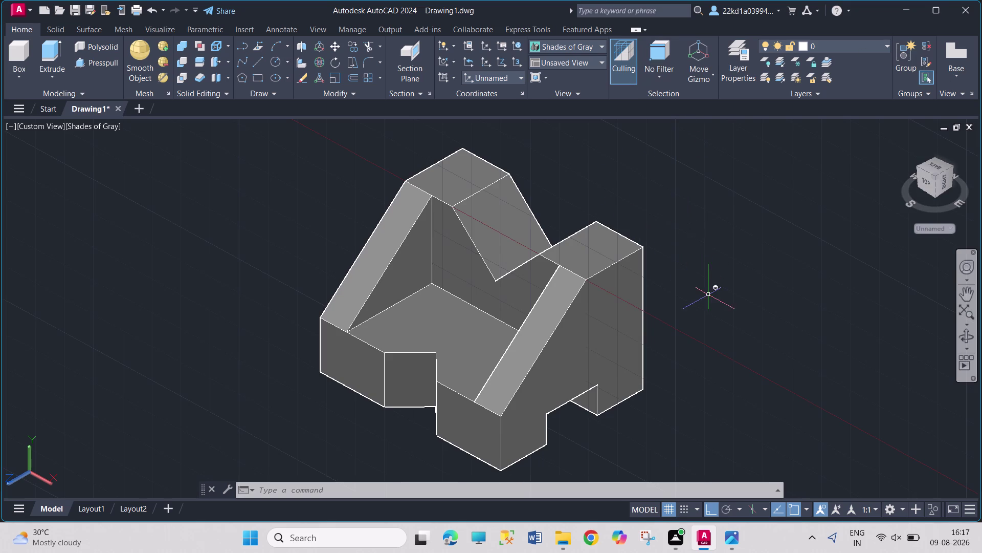
Zoom and reposition the view of the 3D solid, briefly selecting and then deselecting it.
scroll(up, 3)
scroll(down, 3)
scroll(up, 3)
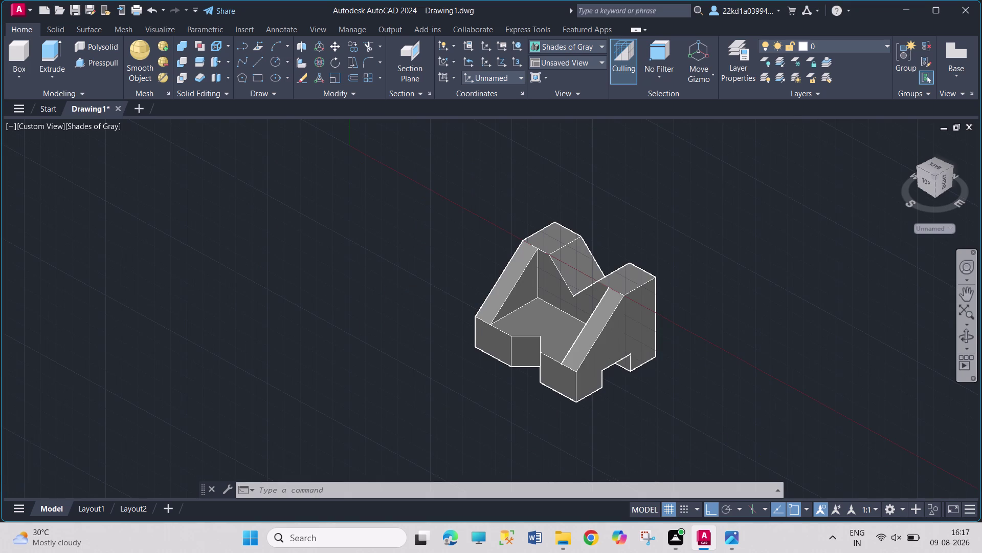
scroll(up, 3)
scroll(down, 3)
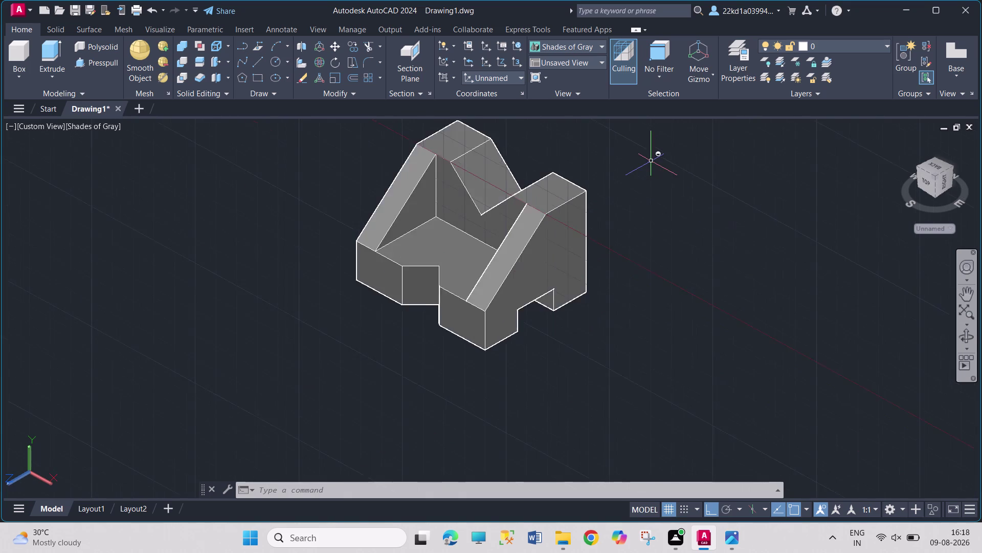
scroll(down, 3)
middle_drag(648, 161, 615, 200)
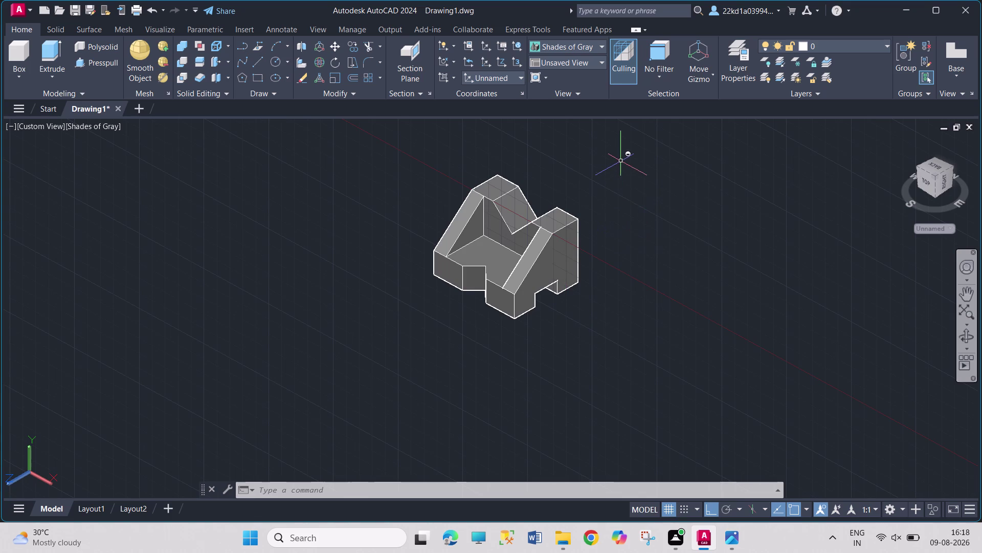
scroll(up, 3)
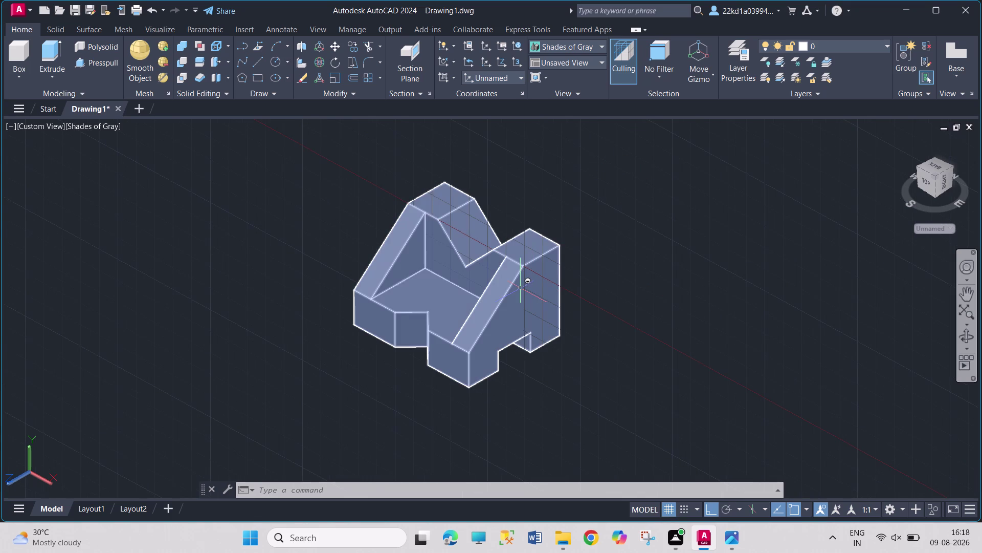
click(521, 288)
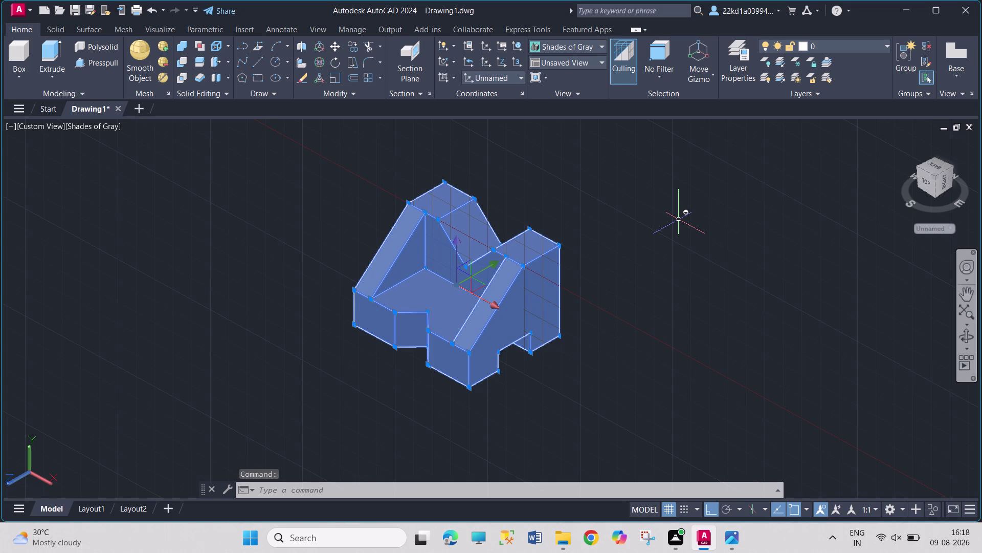
key(Escape)
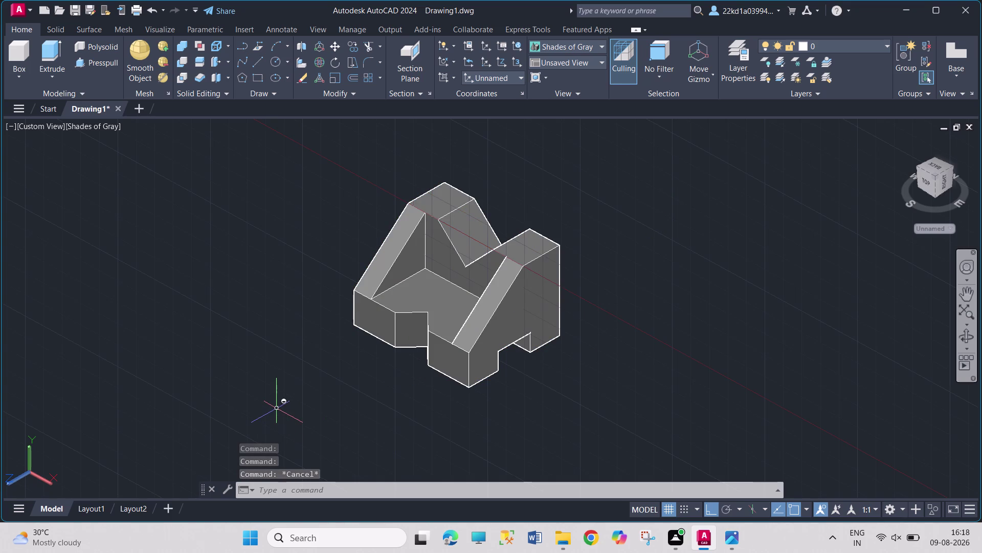
Orbit the solid to view it from the front, behind and above, then start saving.
middle_drag(277, 409, 328, 386)
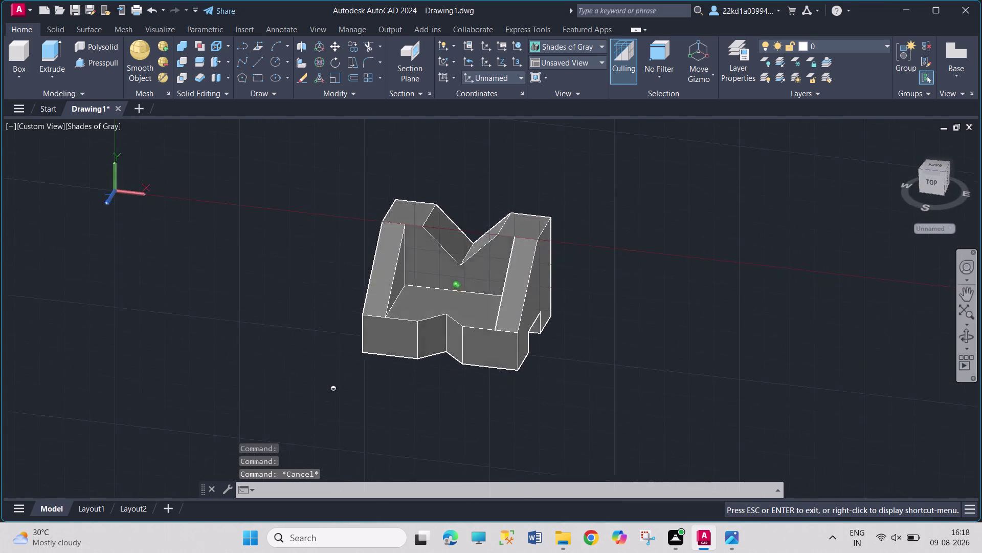
middle_drag(328, 386, 404, 373)
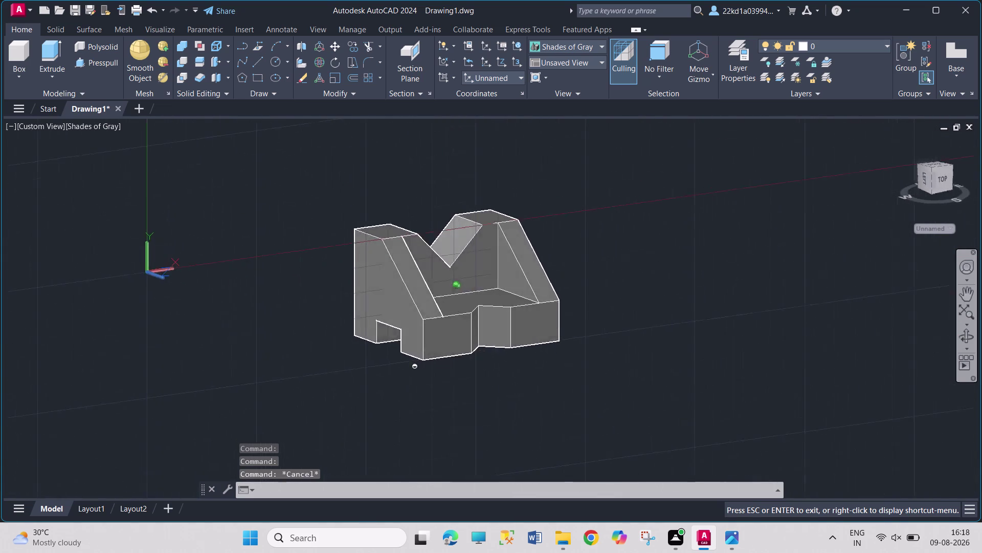
middle_drag(404, 373, 336, 473)
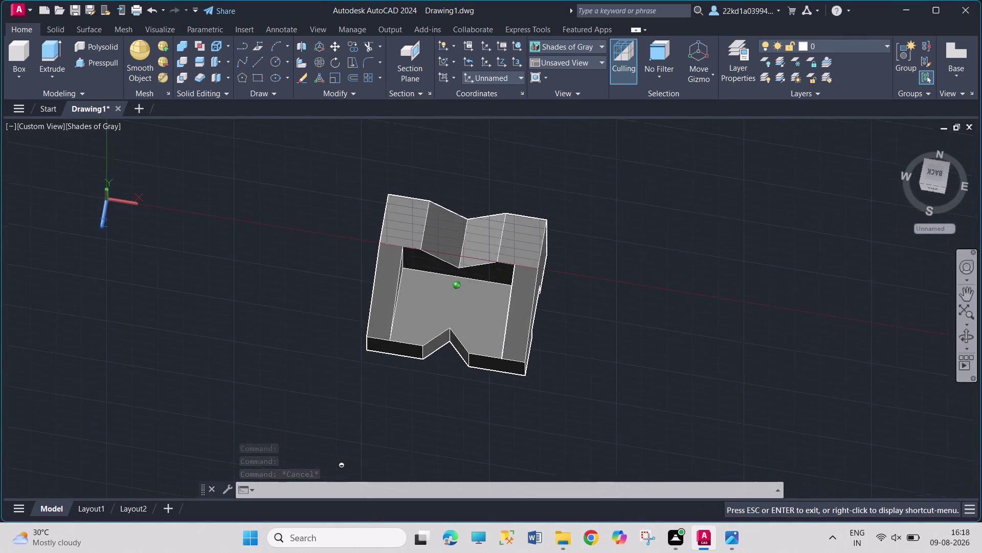
middle_drag(335, 473, 343, 497)
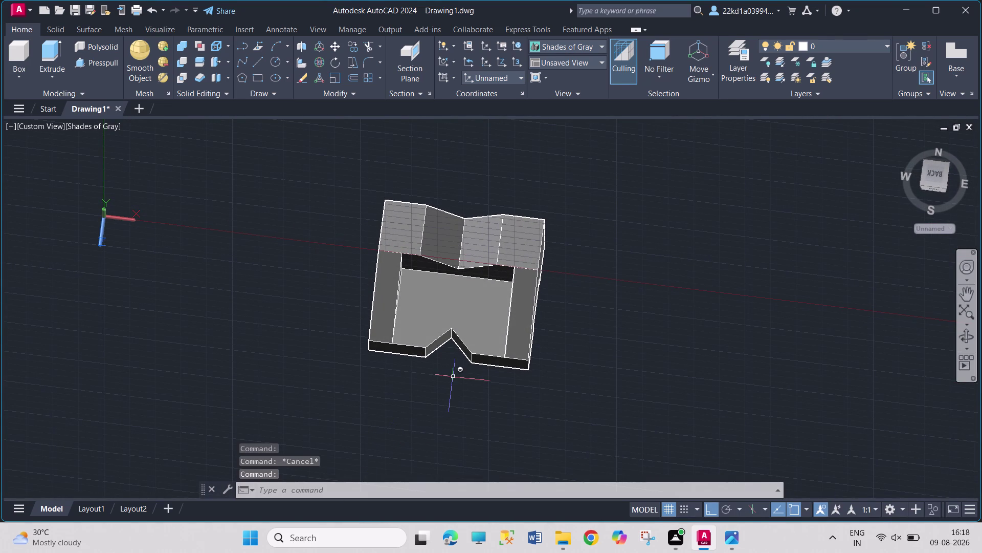
middle_drag(451, 383, 469, 336)
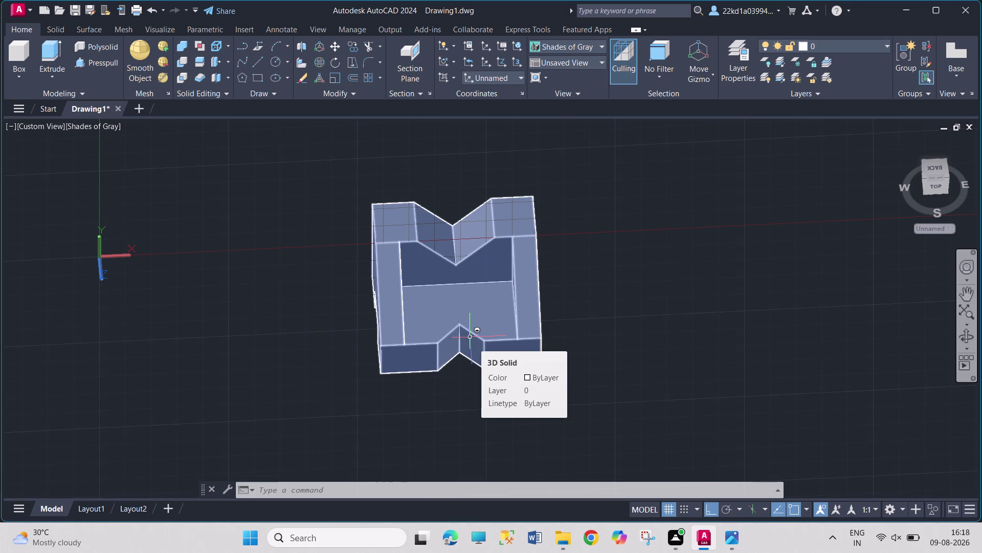
key(ctrl+s)
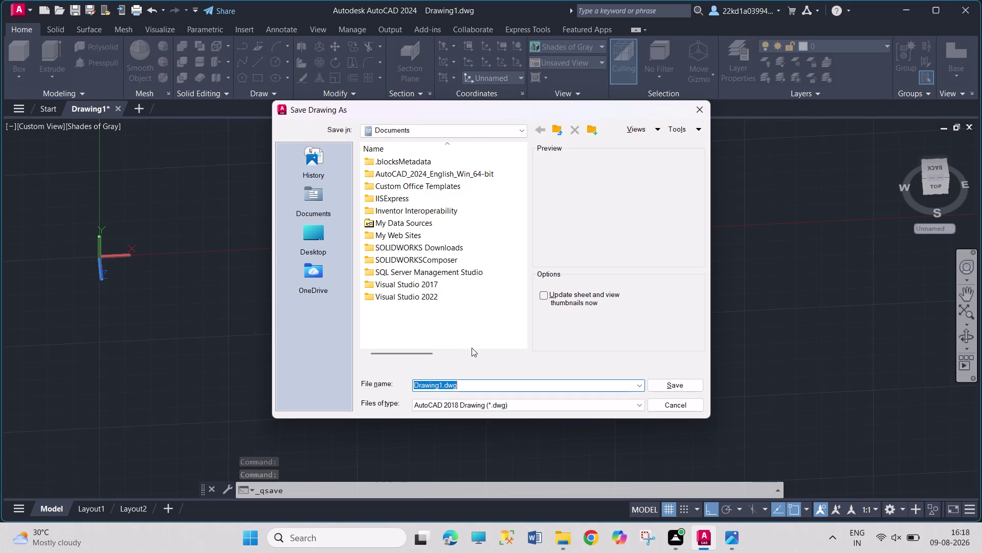
Enter 'ISOMETRIC 7' as the file name.
text(ISOM)
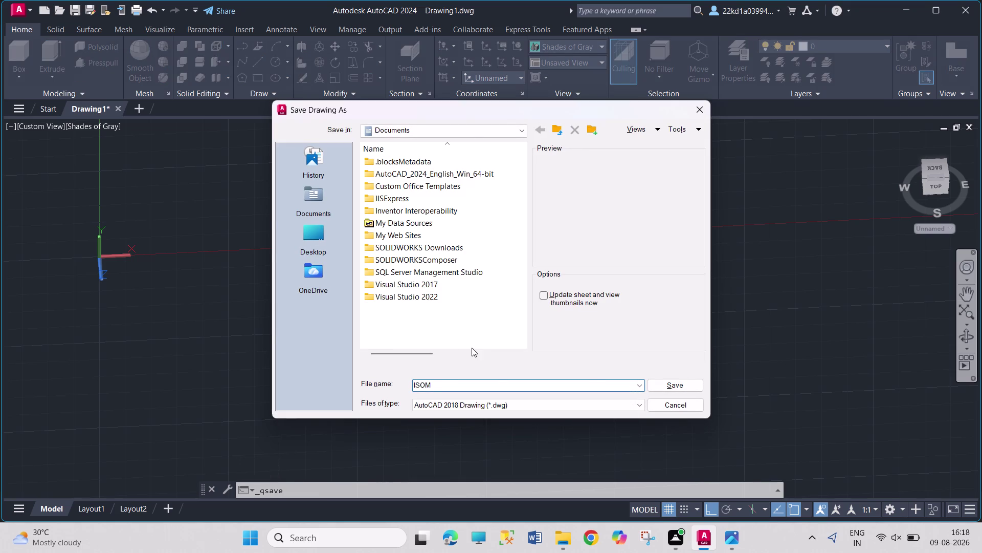
text(ETRIC)
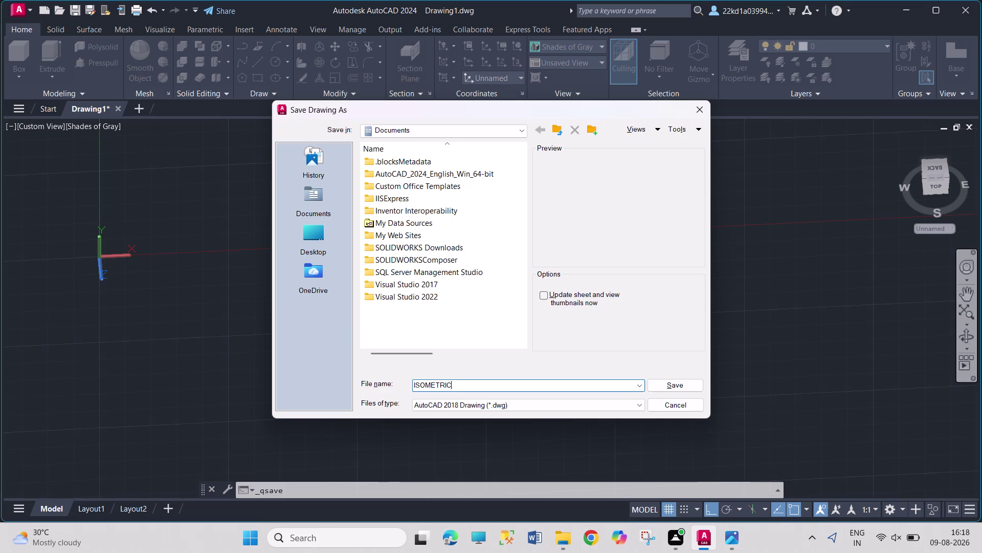
key(space)
key(7)
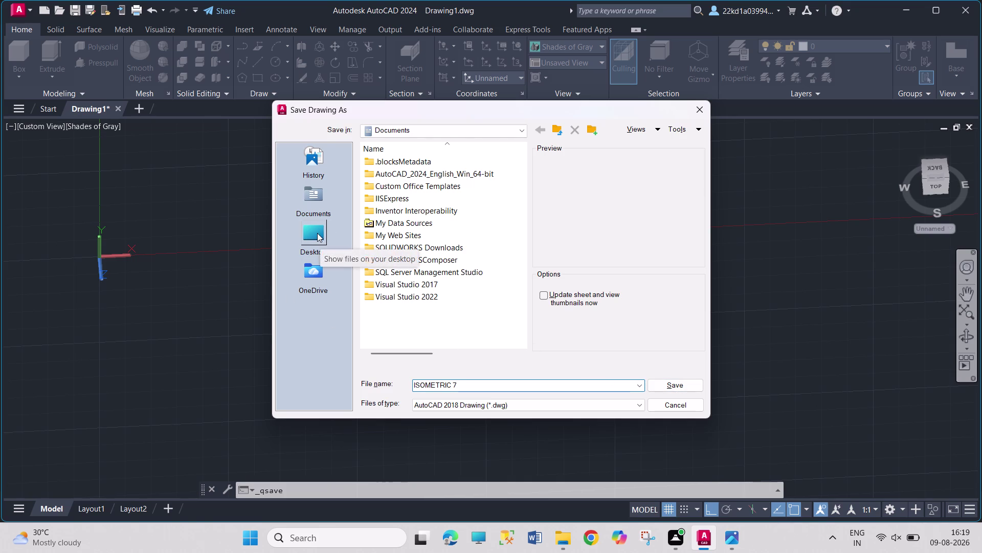
Browse to D:\DESKTOP2\SOLIDWORKS CADDESK\ASSEMBLY1111\AUTOCAD FUJI and take the PROJECTIONS 20 name.
double_click(344, 253)
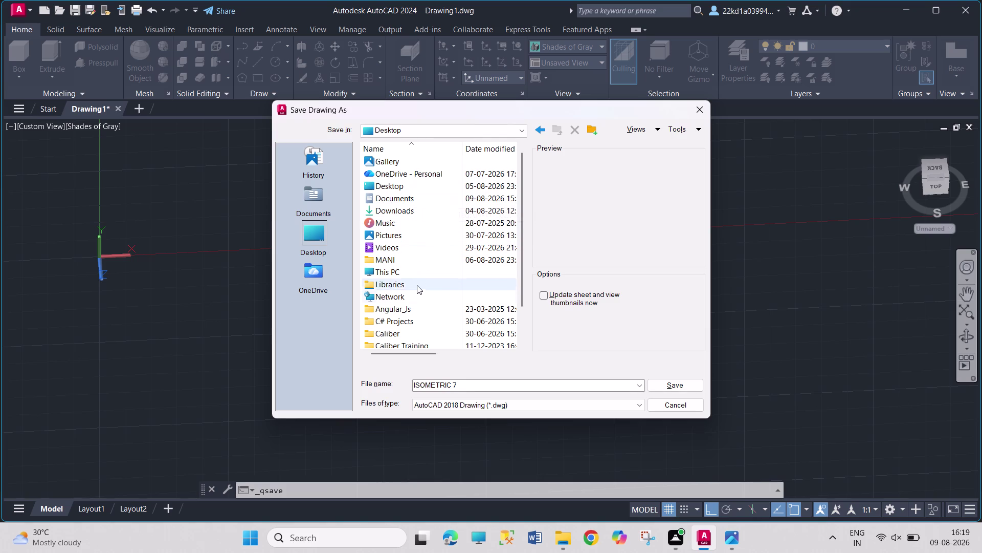
double_click(419, 268)
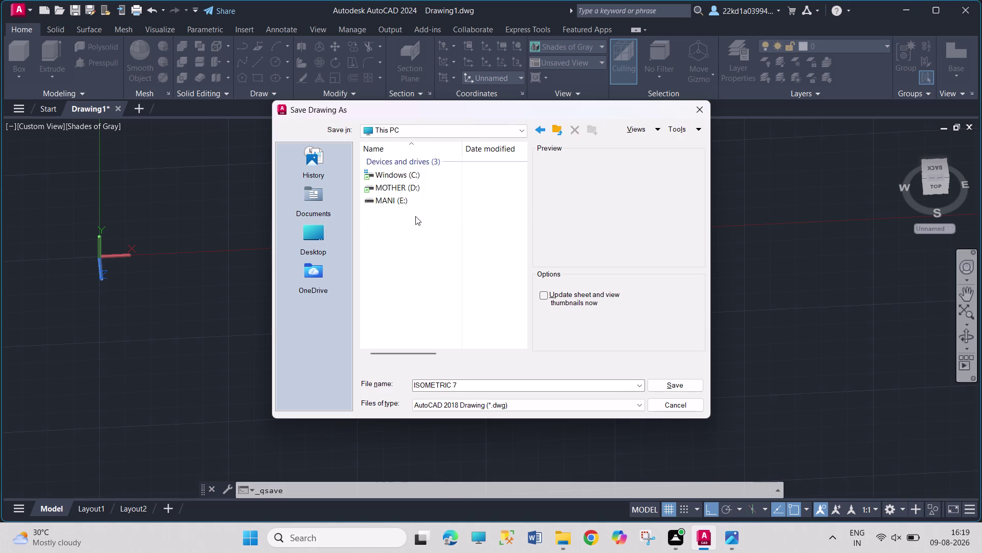
double_click(434, 181)
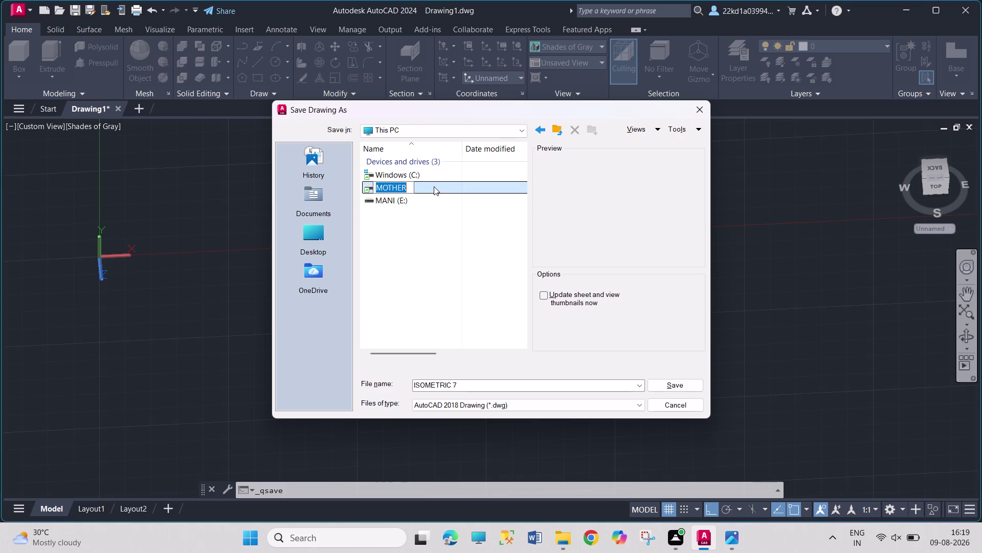
double_click(434, 186)
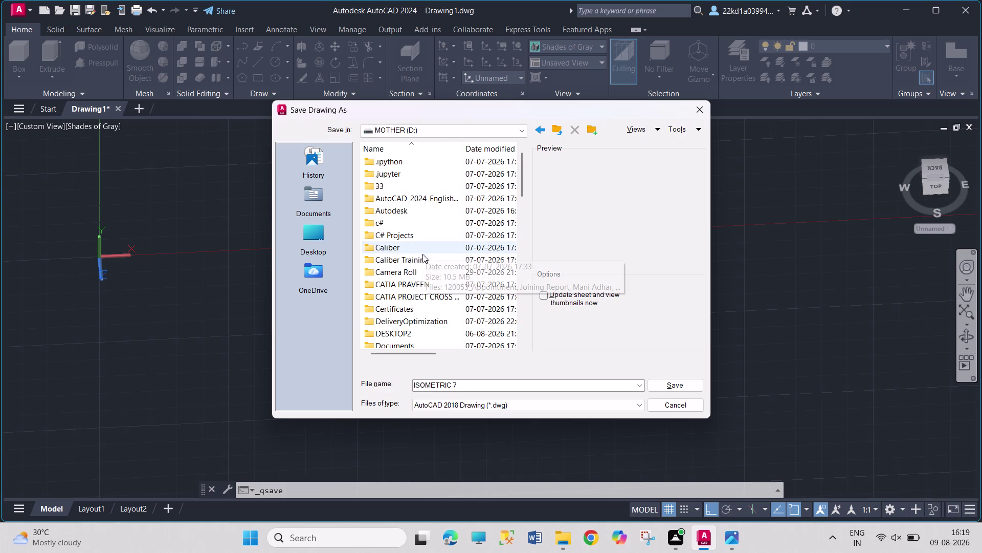
double_click(431, 333)
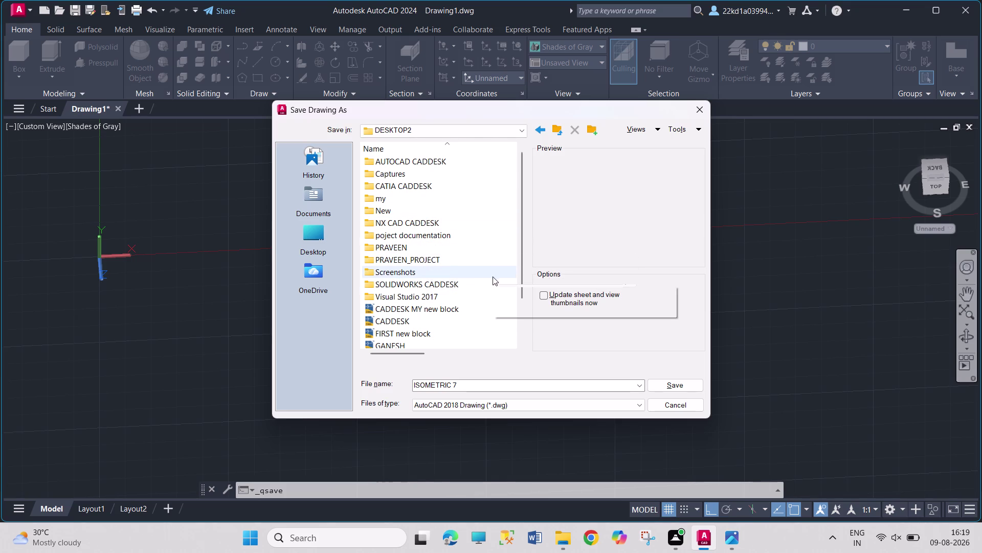
click(469, 288)
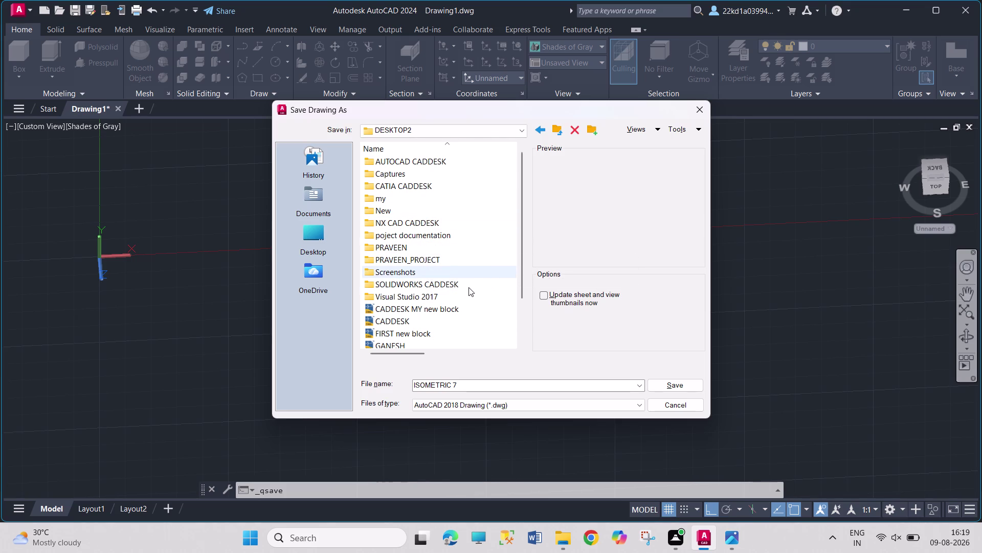
double_click(469, 287)
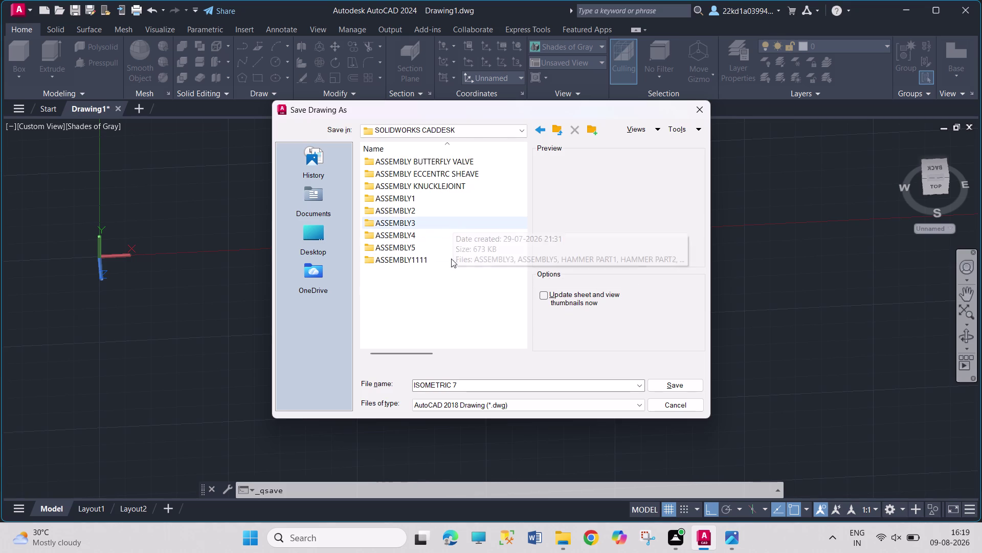
double_click(449, 257)
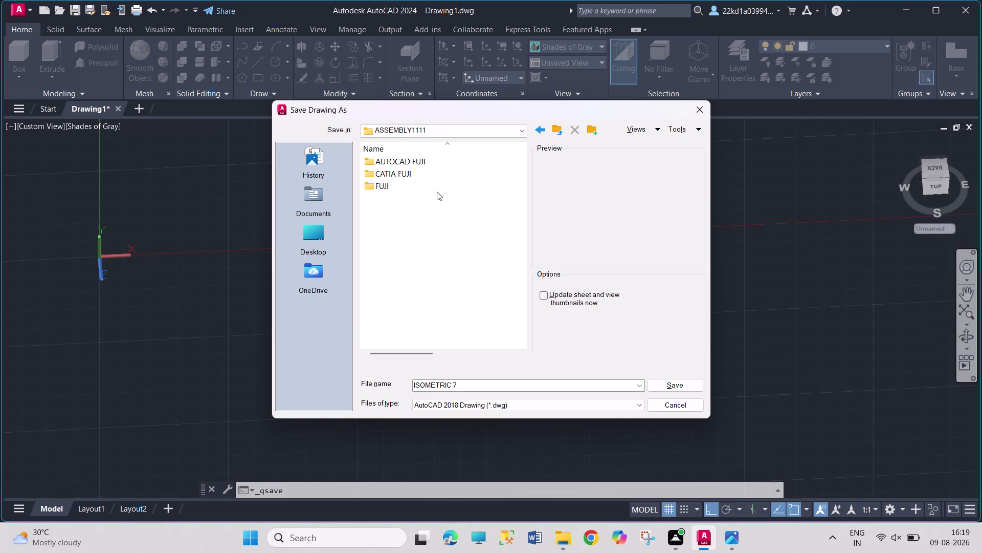
double_click(442, 160)
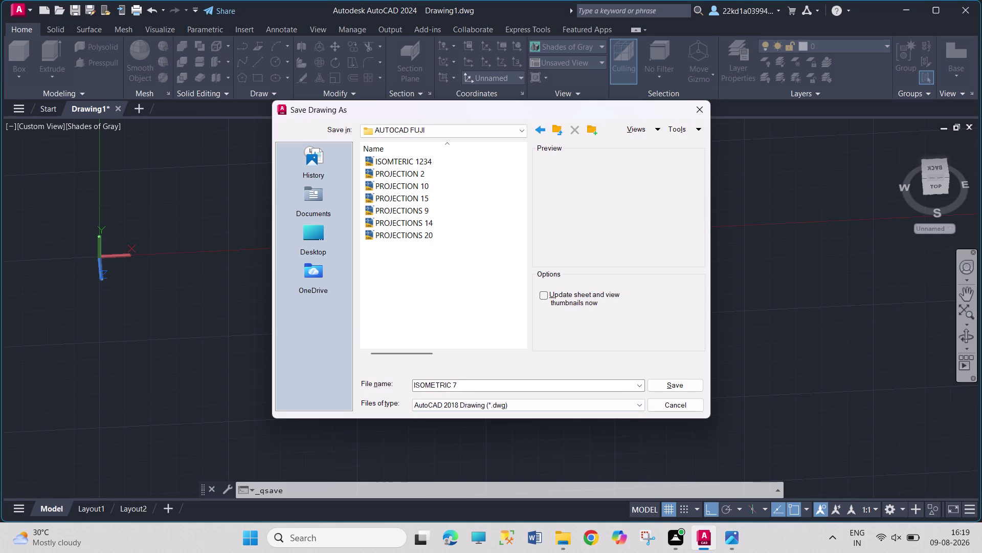
click(445, 231)
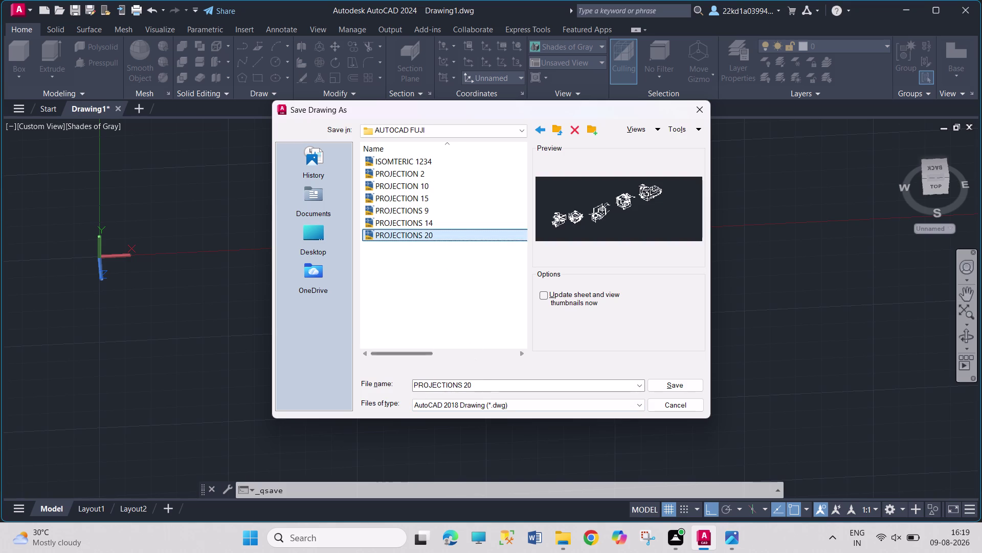
double_click(487, 388)
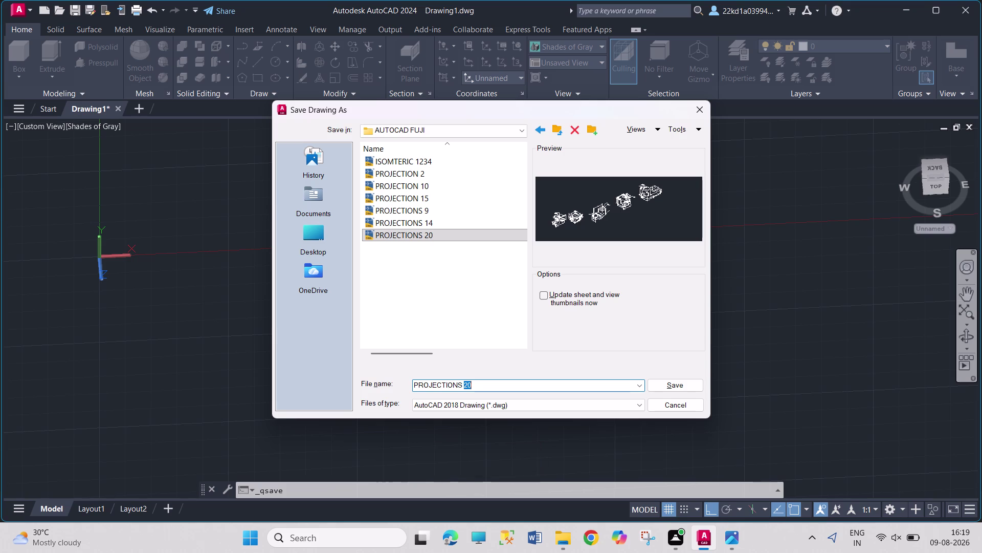
Change the file name to PROJECTIONS 7 and save the drawing.
key(Home)
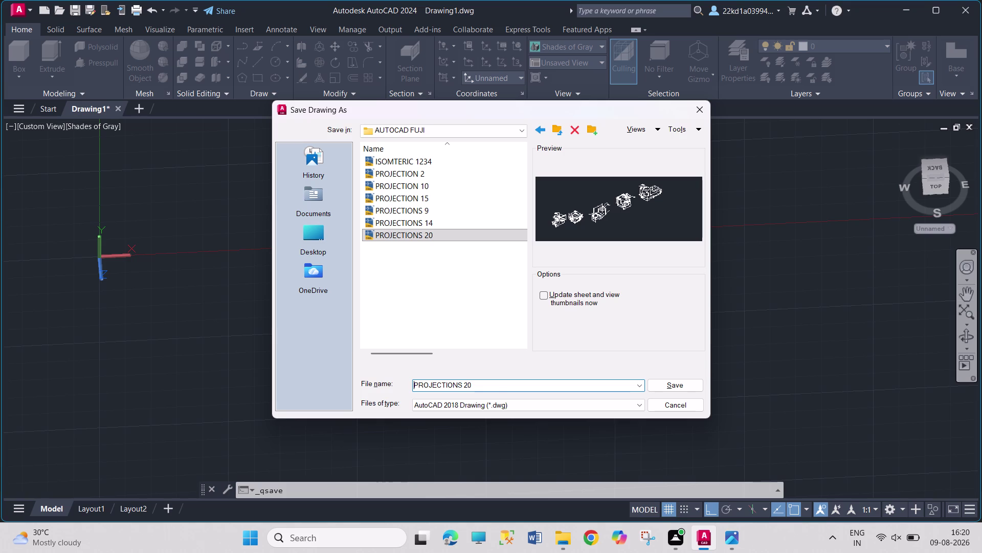
click(490, 386)
click(490, 386)
key(2)
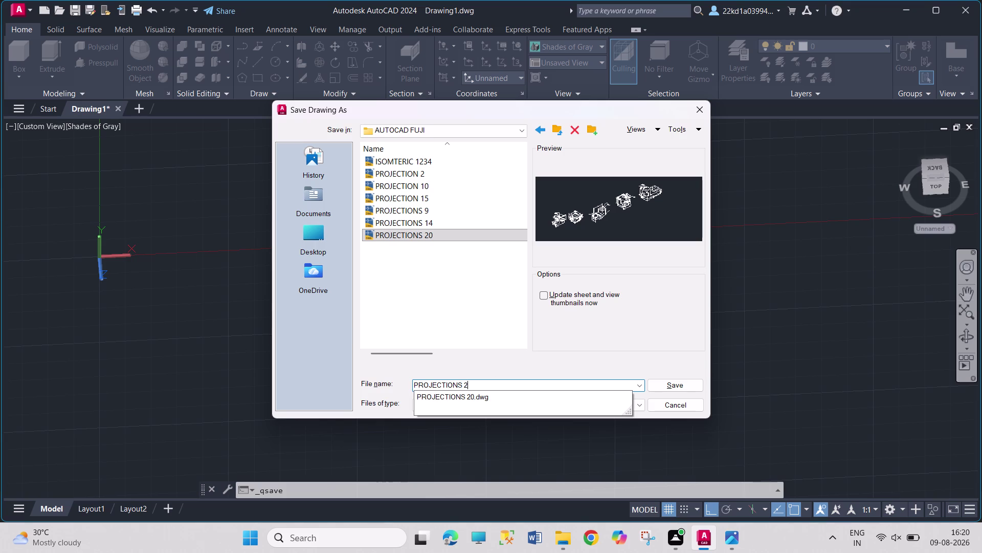
key(BackSpace)
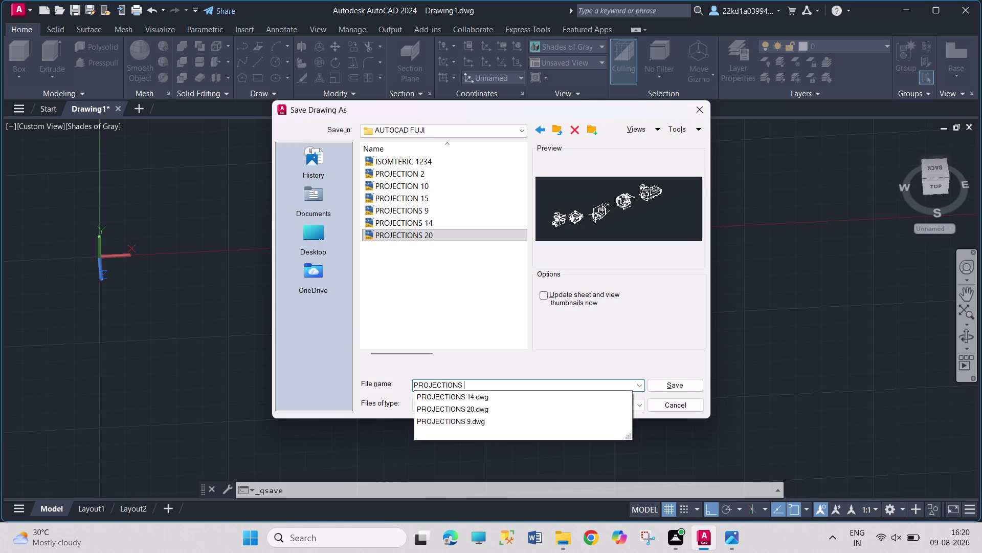
key(5)
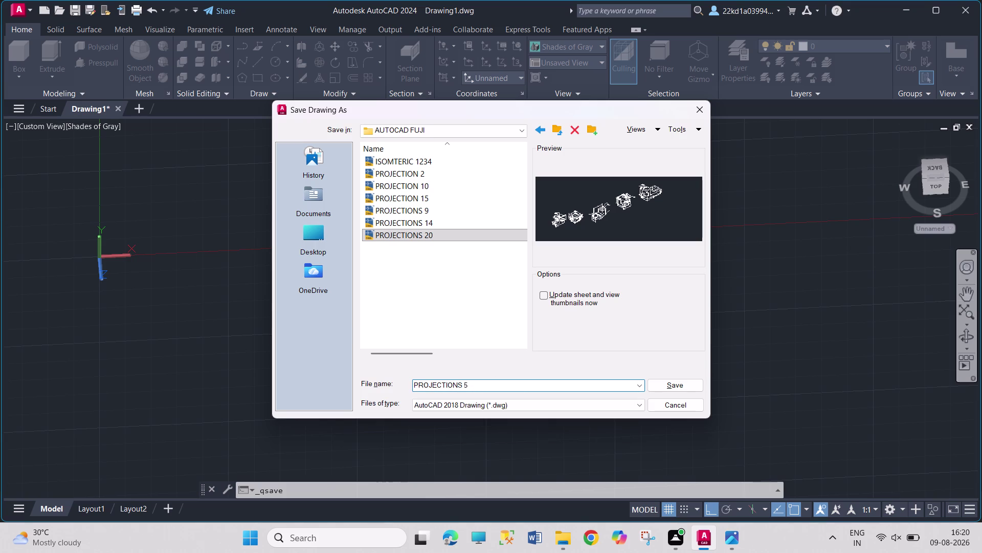
key(7)
key(Left)
key(BackSpace)
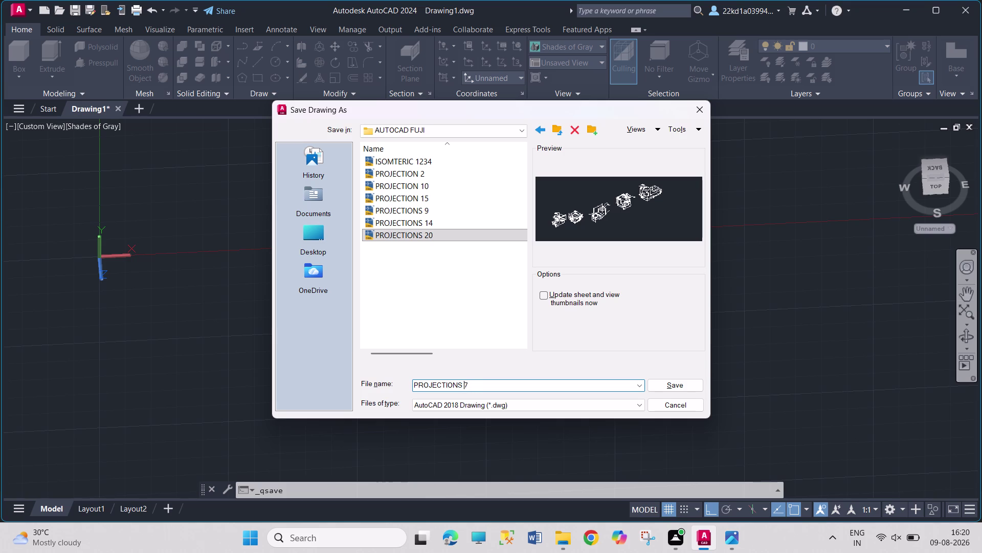
key(Right)
key(Right)
key(Return)
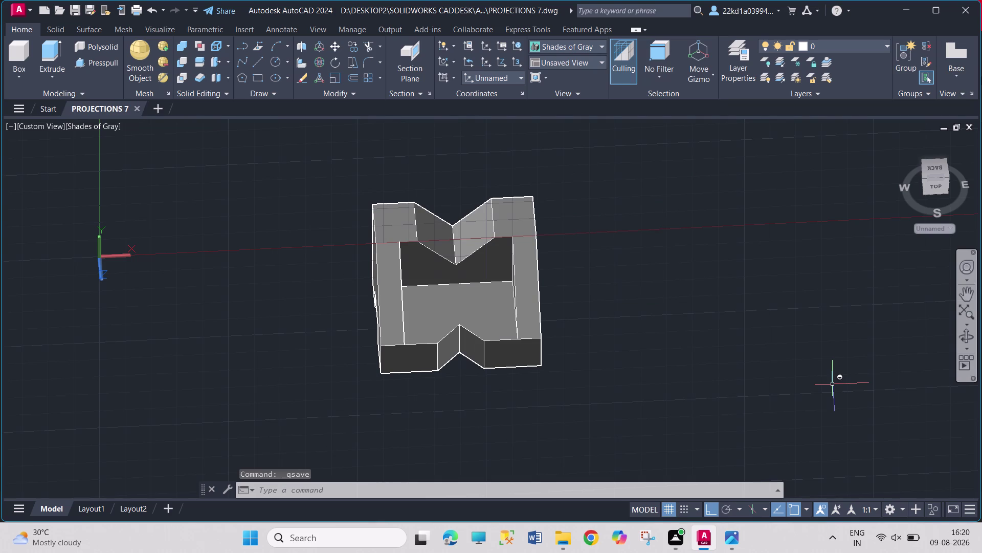
click(949, 64)
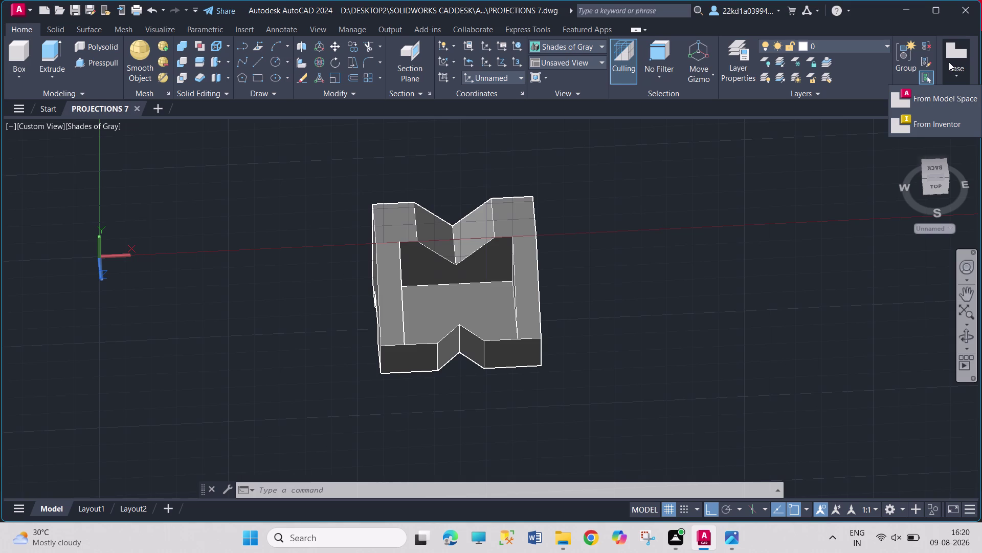
Start a base drawing view from Model Space.
click(946, 105)
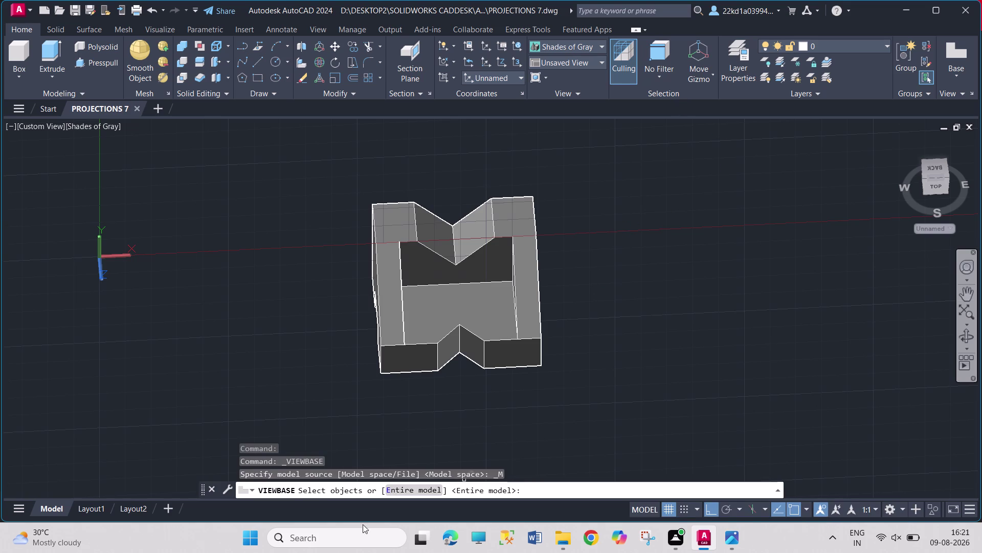
Select the solid and place the front base view at the upper left of Layout1.
click(614, 155)
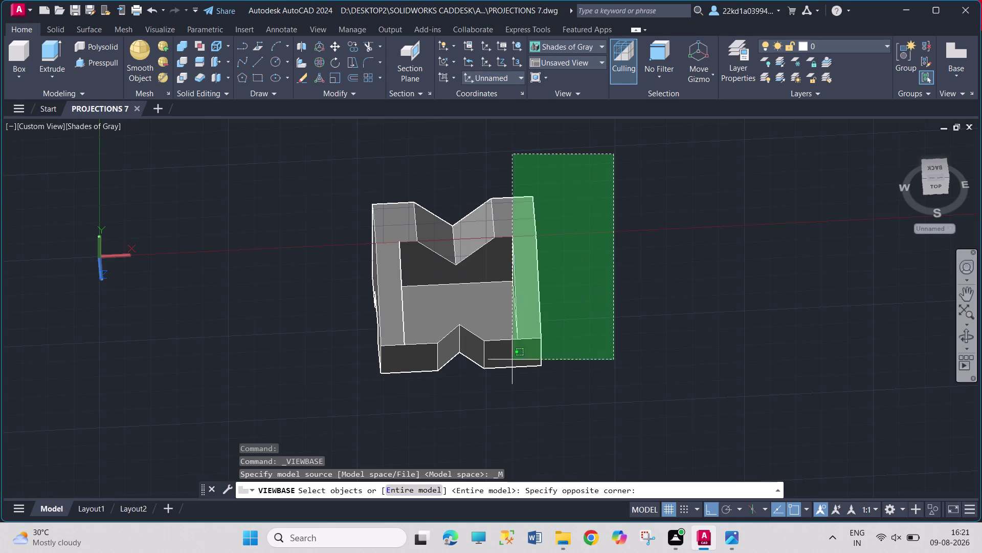
click(303, 424)
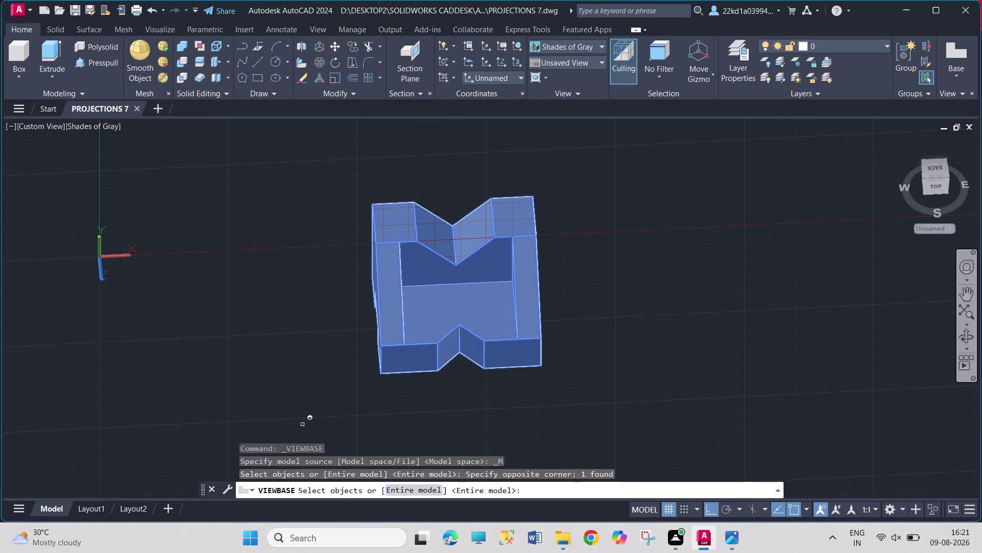
key(Return)
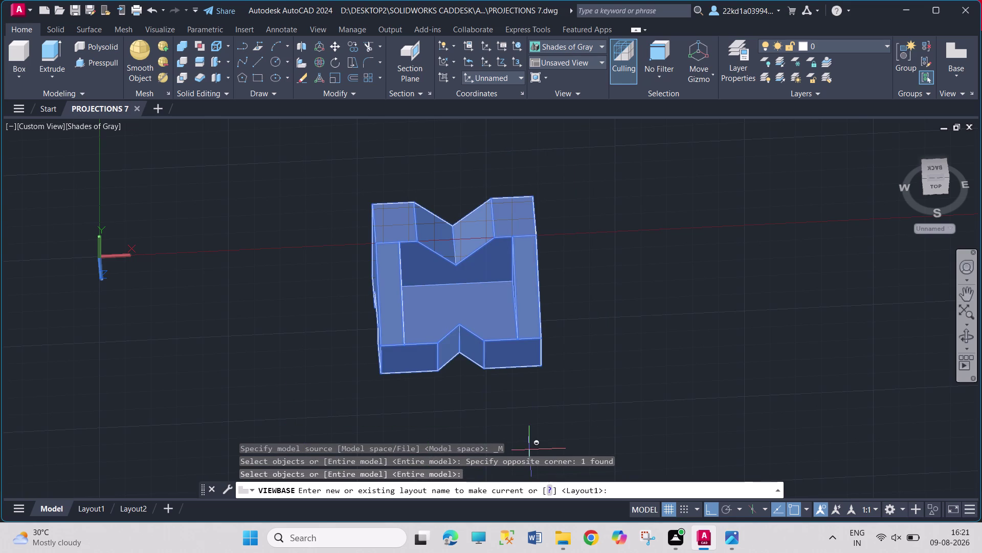
key(Return)
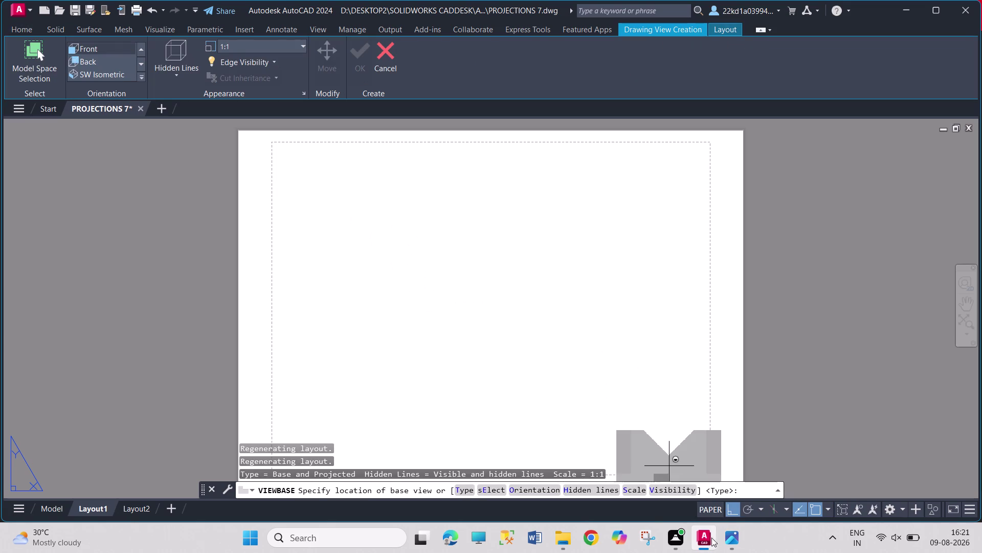
click(729, 548)
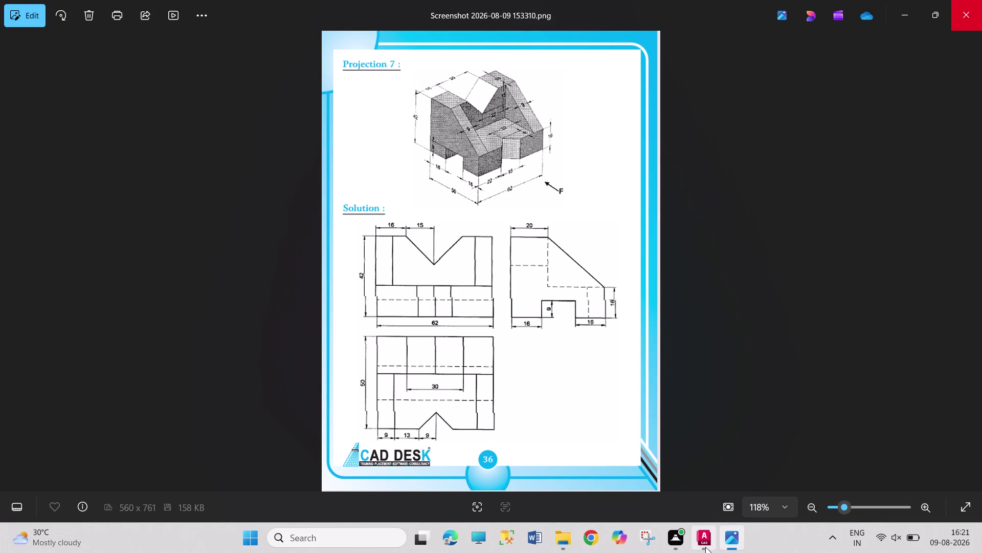
click(705, 546)
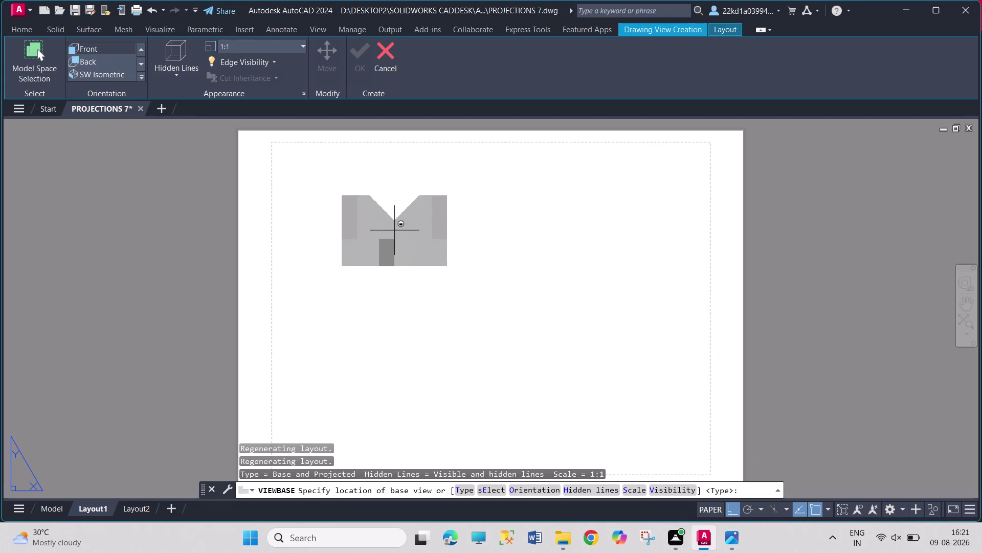
click(379, 221)
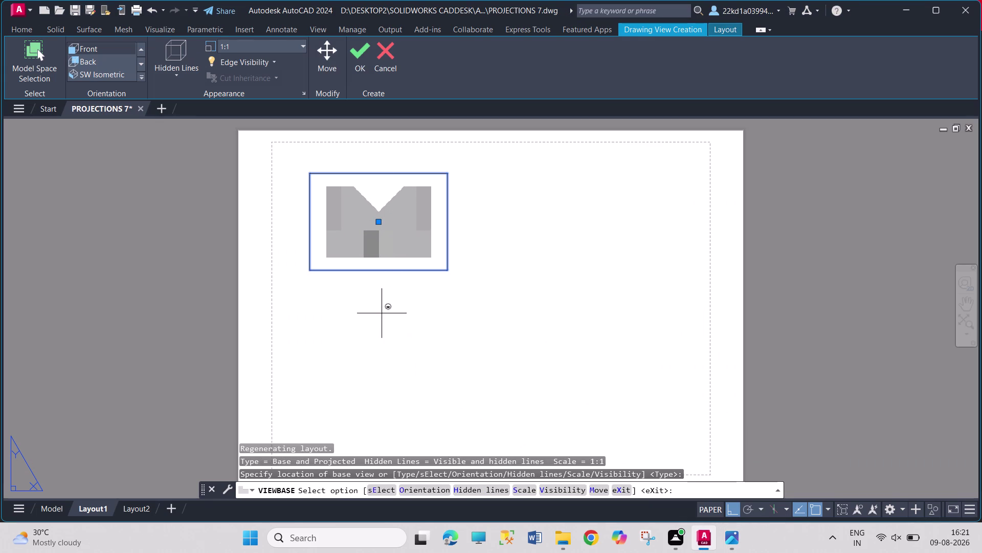
click(358, 63)
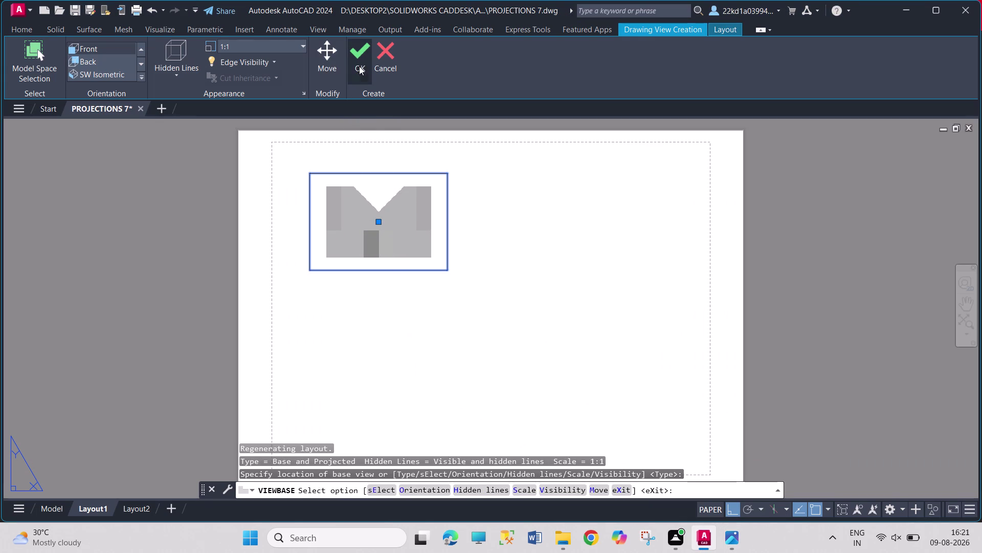
Project the top view below, the side view to the right and the isometric view at lower right.
click(384, 365)
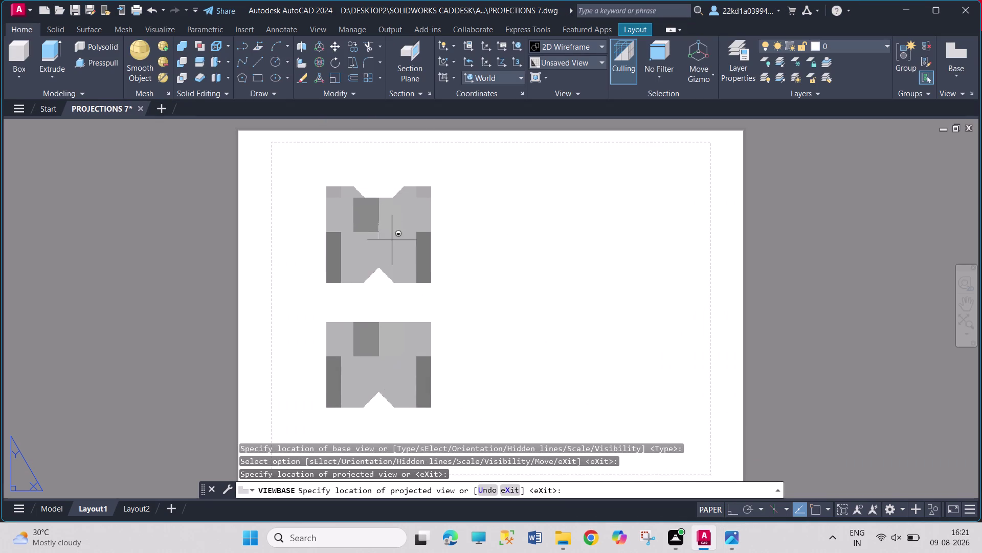
click(544, 217)
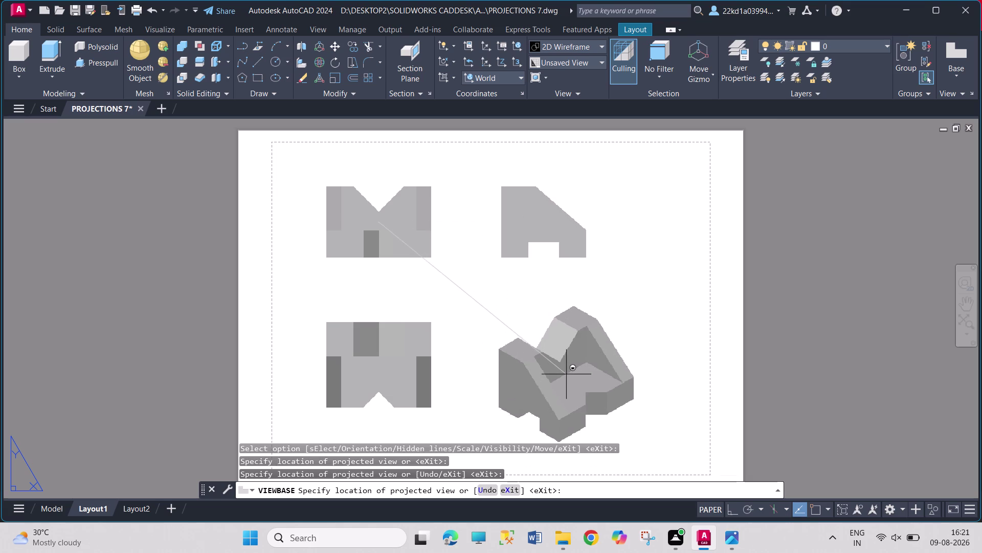
click(556, 361)
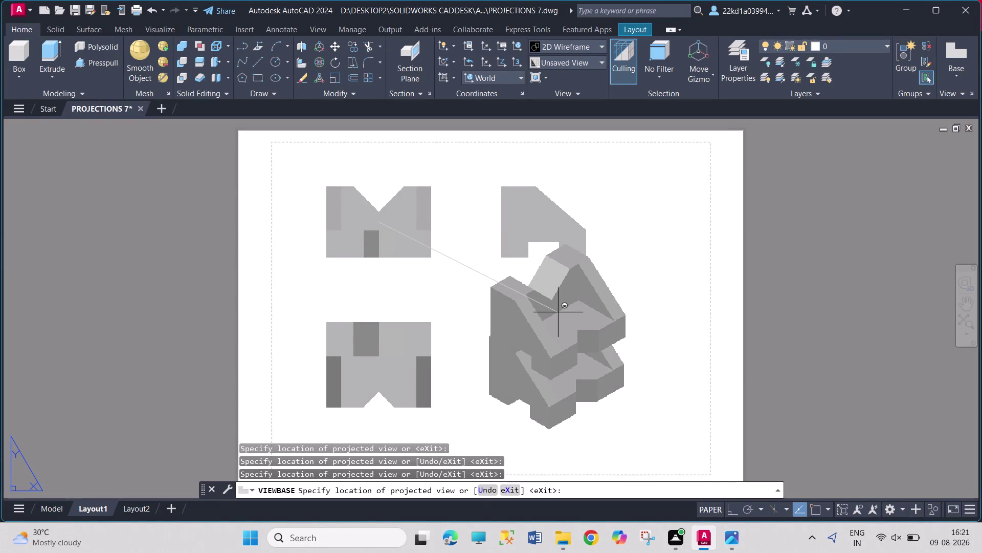
key(Return)
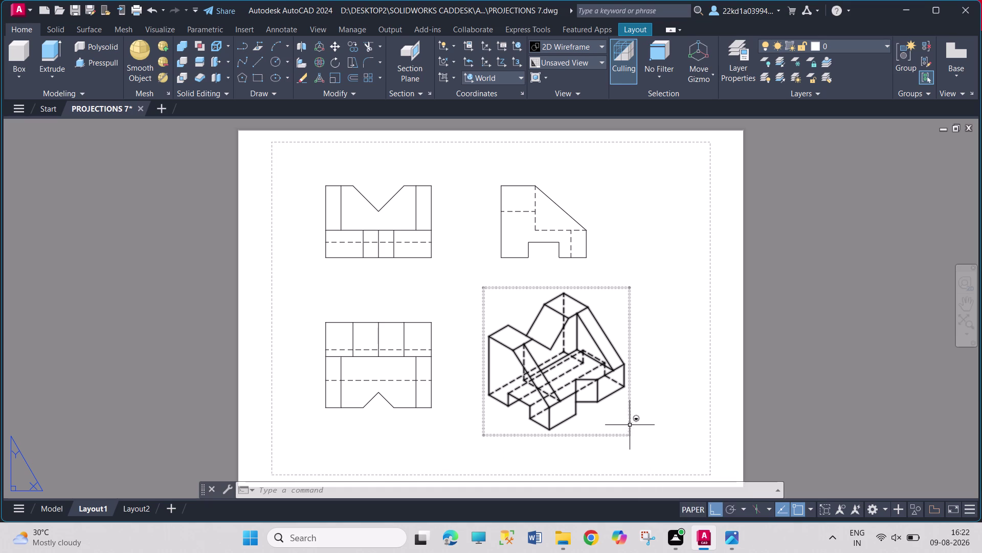
click(628, 403)
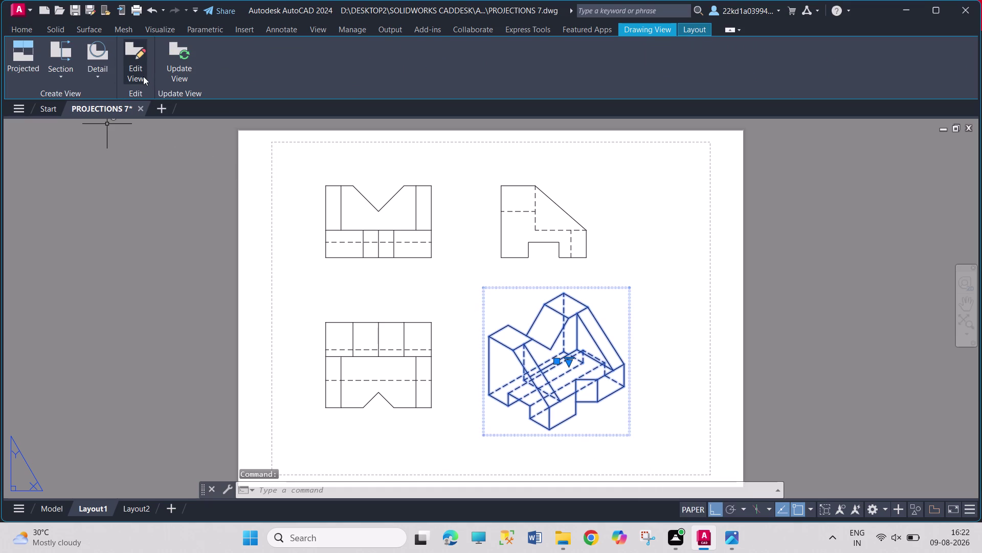
Set the isometric view's display to Shaded with visible lines only.
click(143, 77)
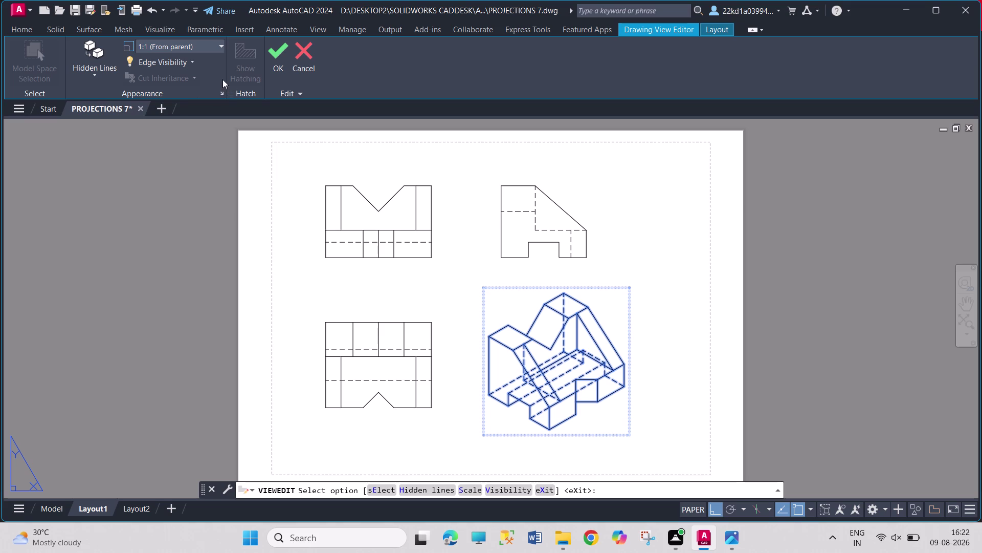
click(99, 72)
click(120, 175)
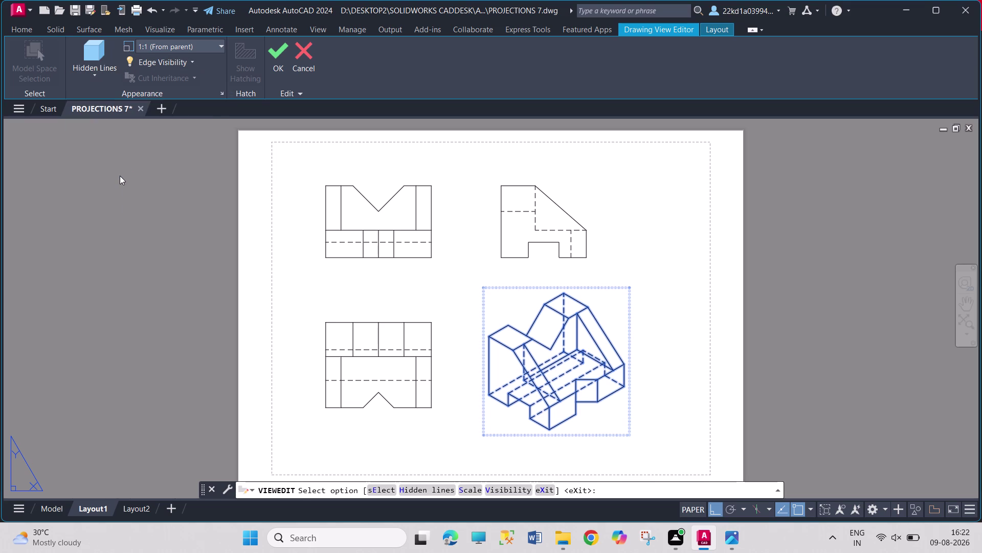
click(274, 62)
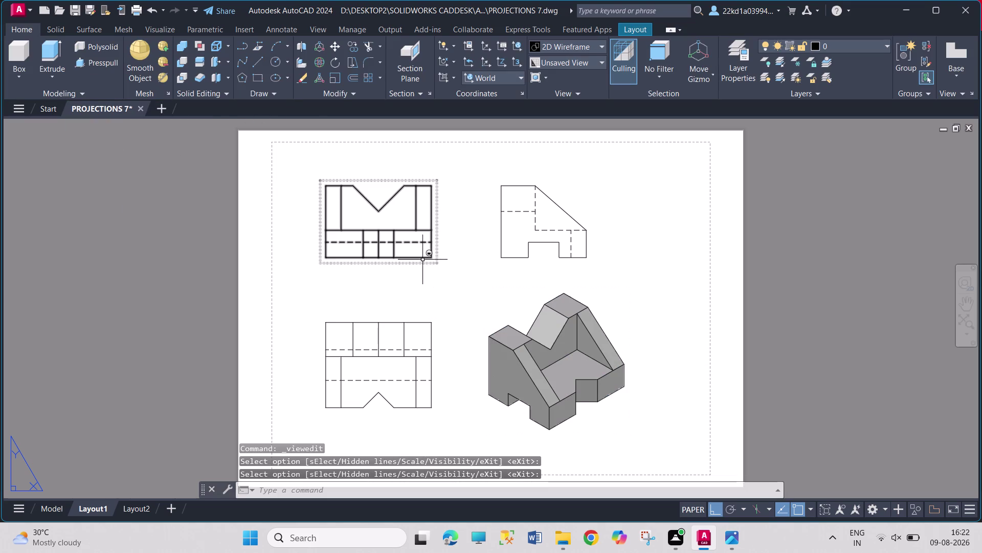
Zoom in on the front and side views and start the DIM command.
scroll(up, 3)
scroll(up, 3)
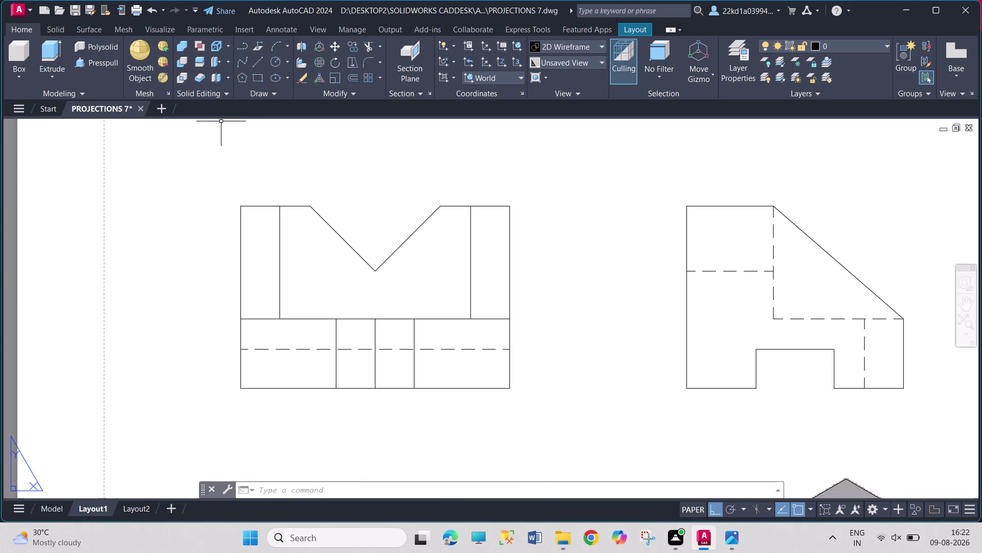
key(d)
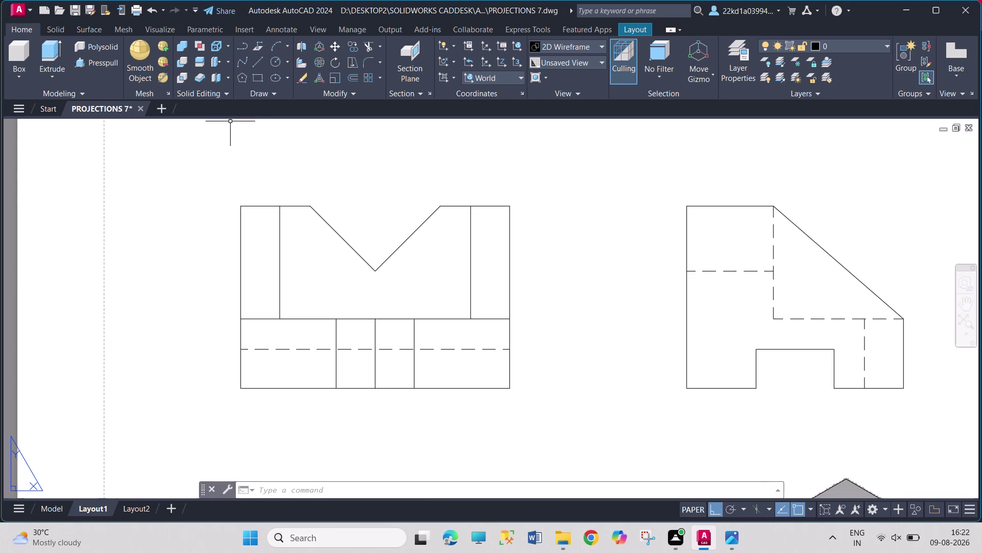
text(IM)
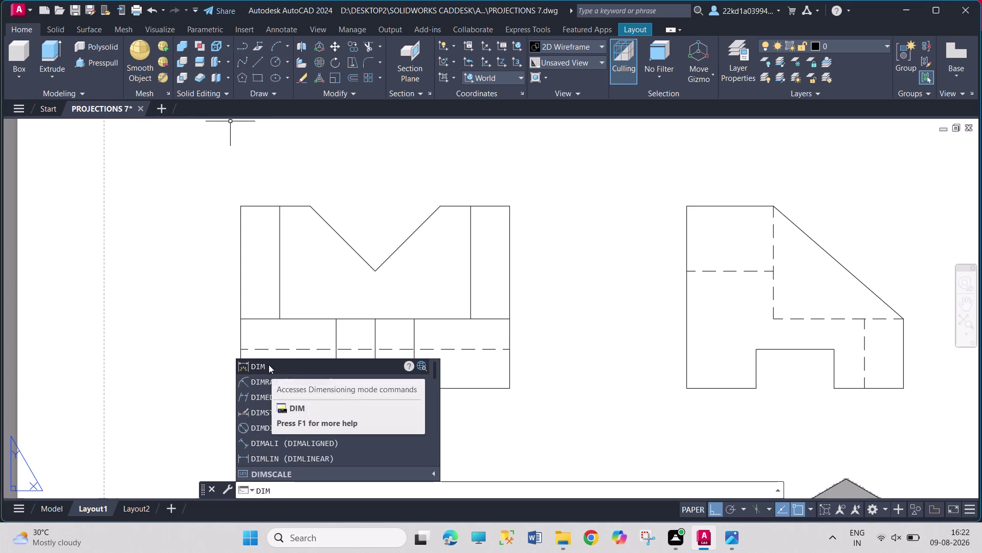
click(269, 365)
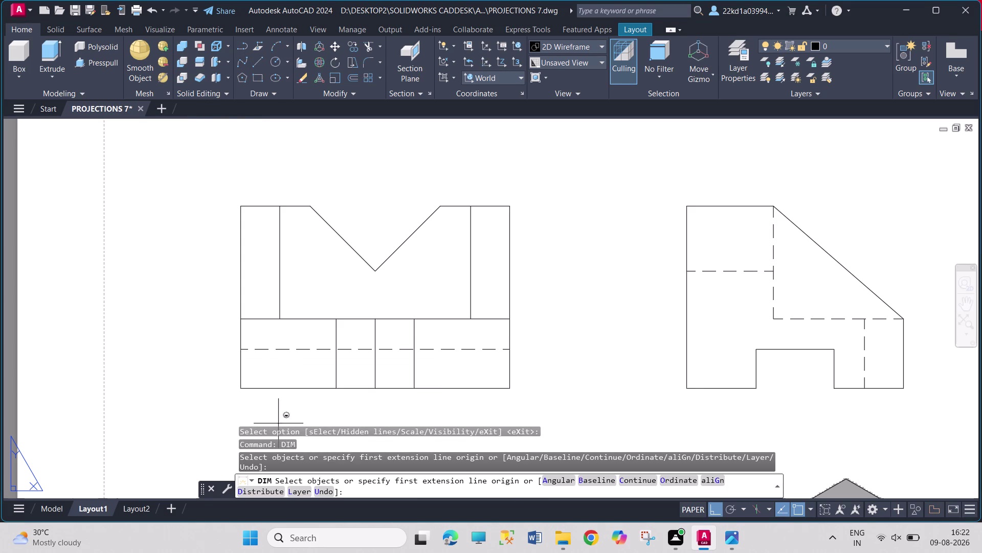
click(736, 549)
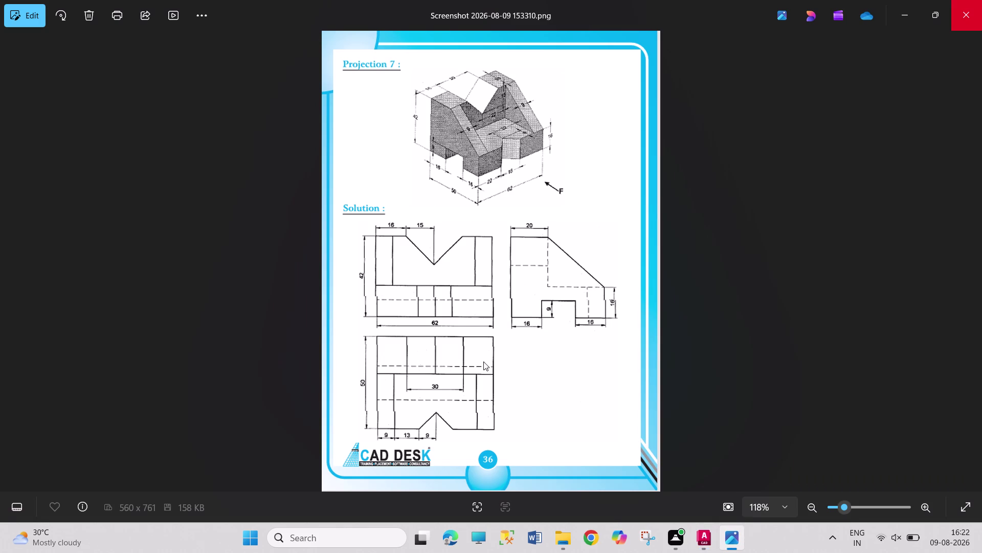
Magnify the reference sheet and pan to the front and side view dimensions.
triple_click(923, 510)
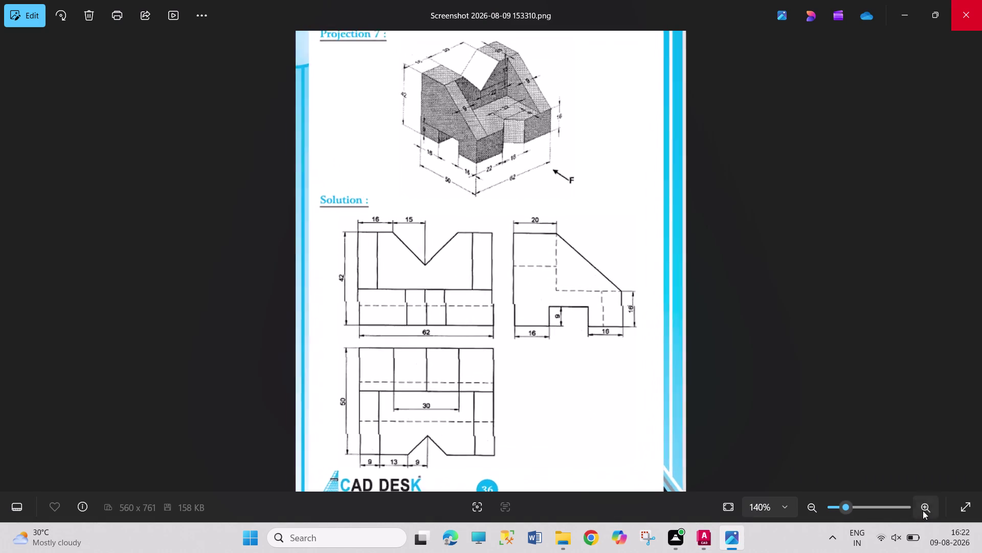
triple_click(923, 510)
triple_click(923, 510)
triple_click(923, 511)
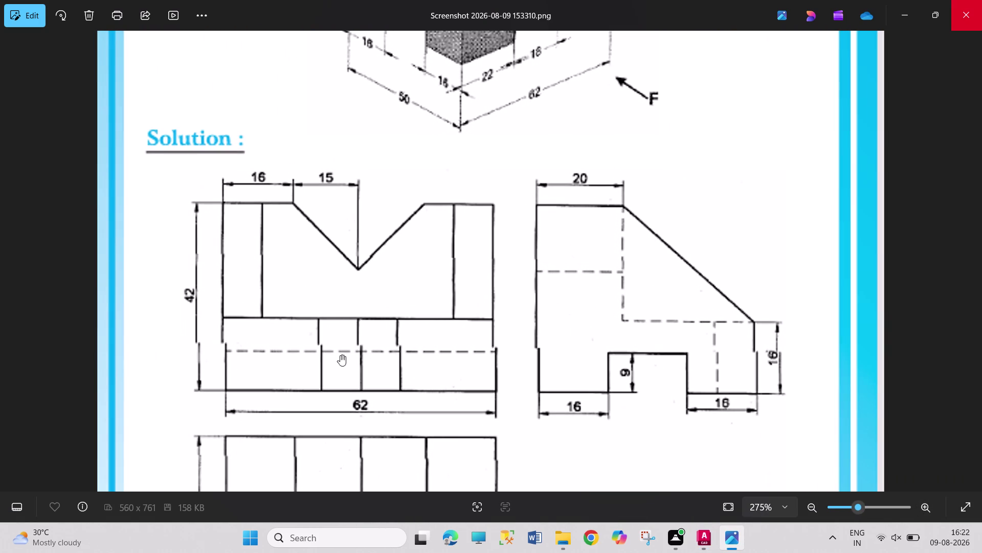
drag(299, 353, 404, 378)
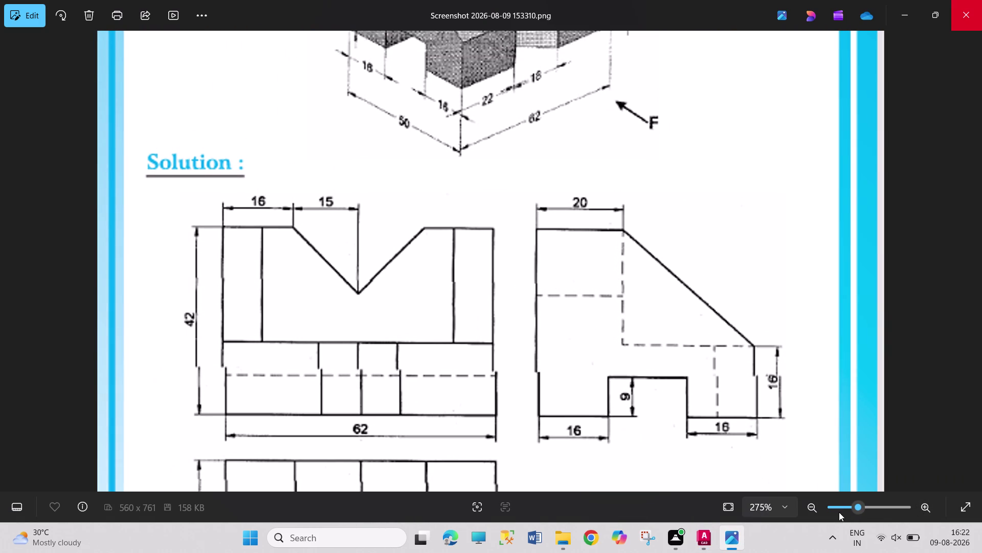
click(698, 546)
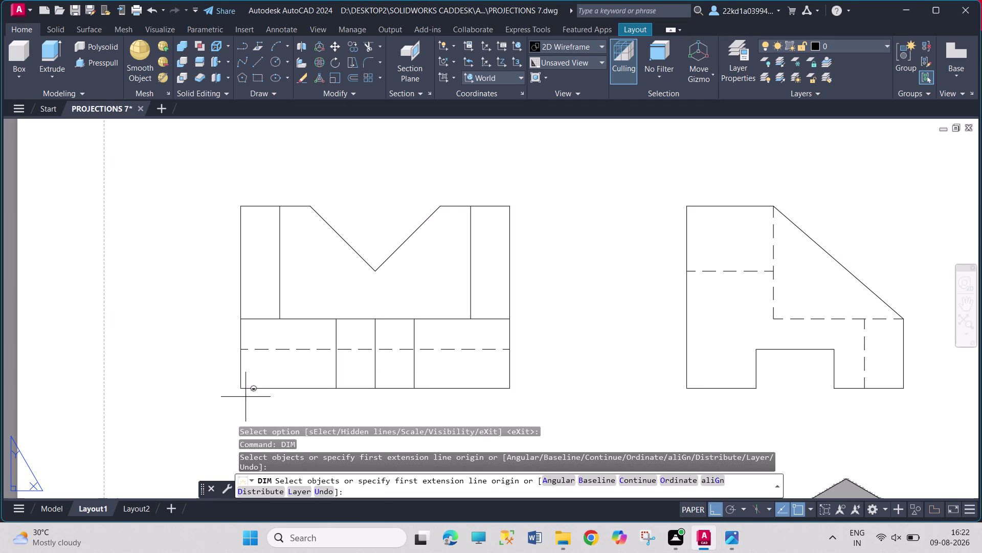
Dimension the front view's 62 width below it and 42 height on its left.
click(239, 387)
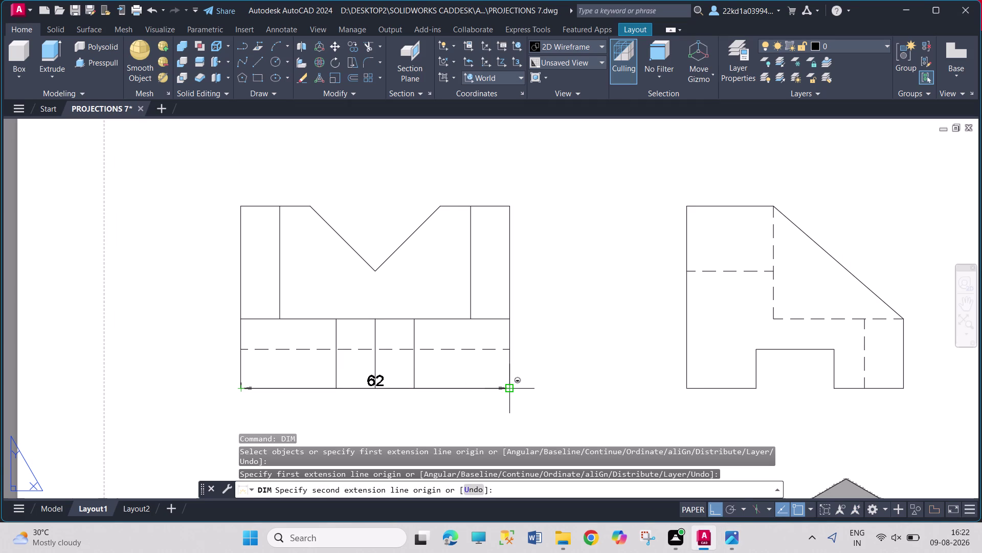
drag(506, 388, 501, 390)
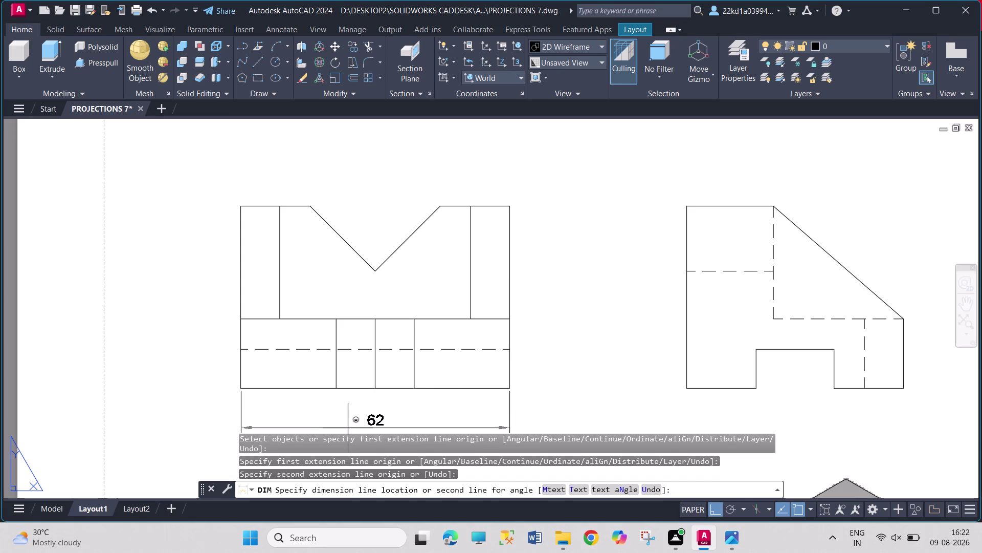
click(348, 428)
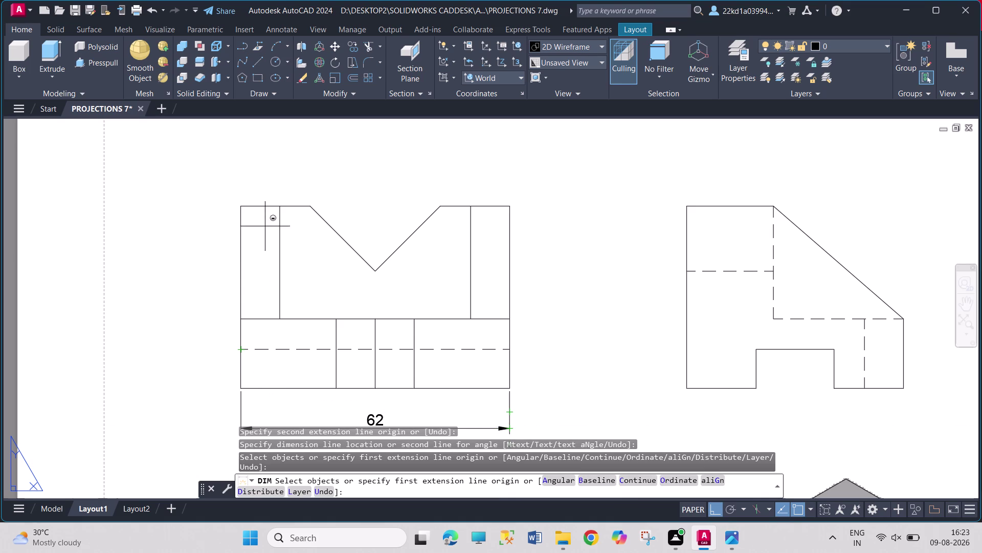
click(240, 209)
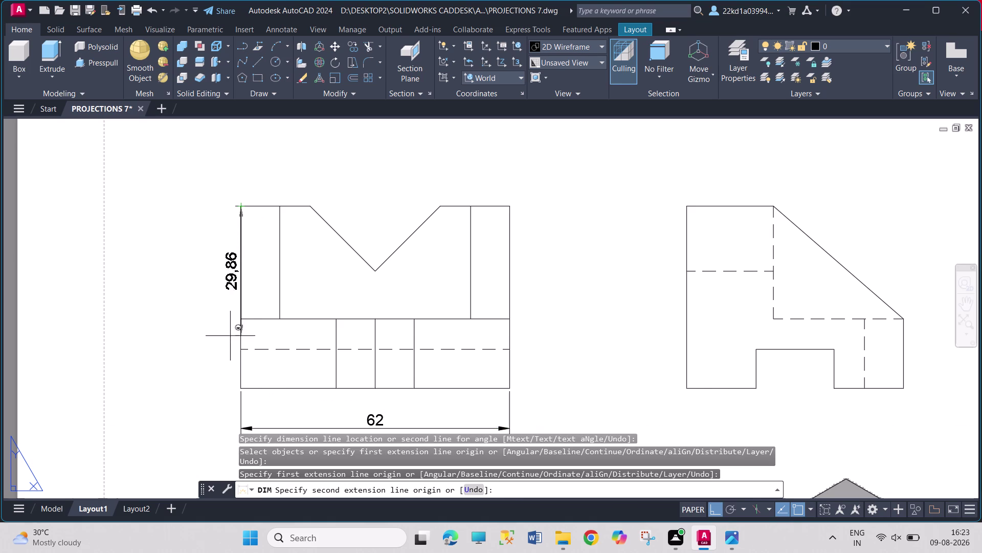
click(239, 391)
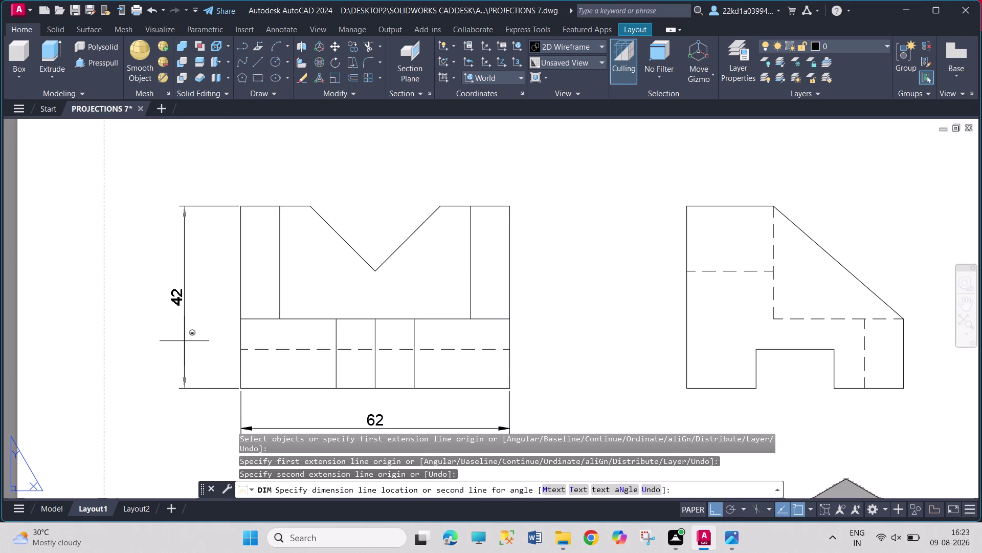
click(191, 342)
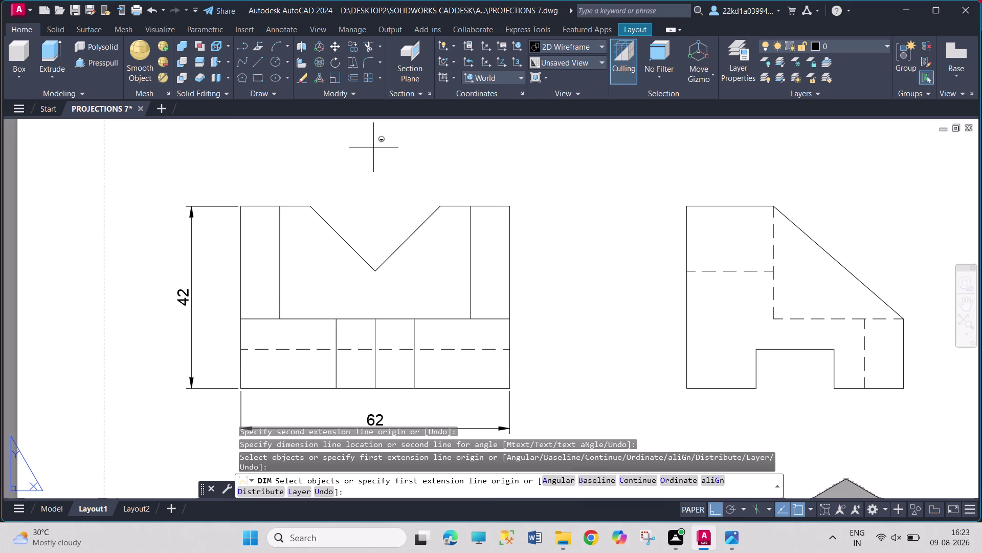
click(725, 542)
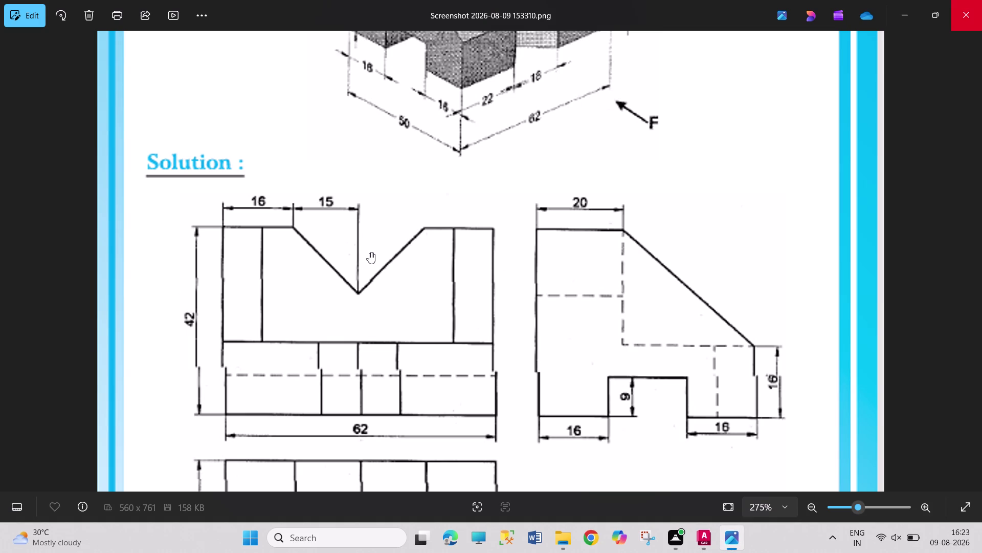
click(706, 528)
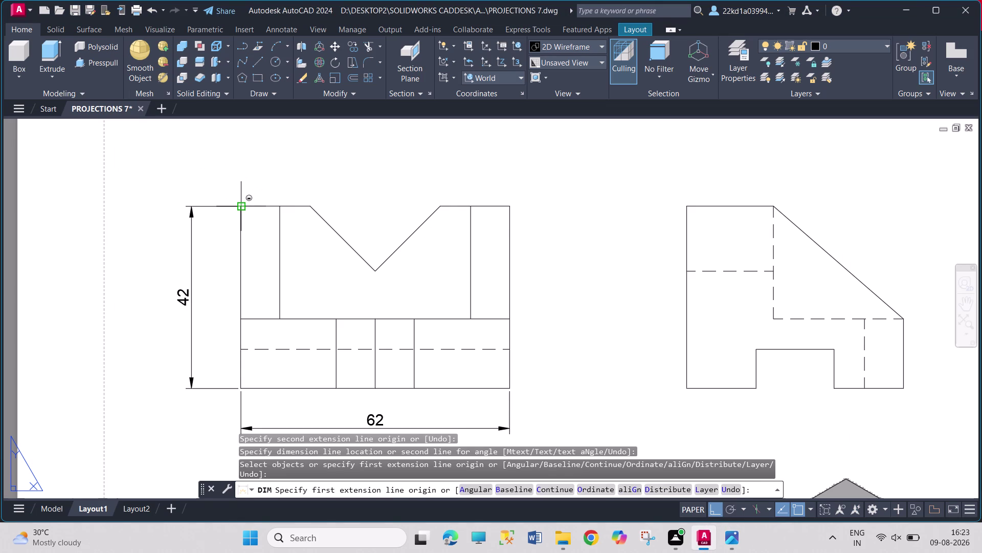
Add the 16 and 15 dimensions above the front view to the V-notch corner and apex.
click(241, 207)
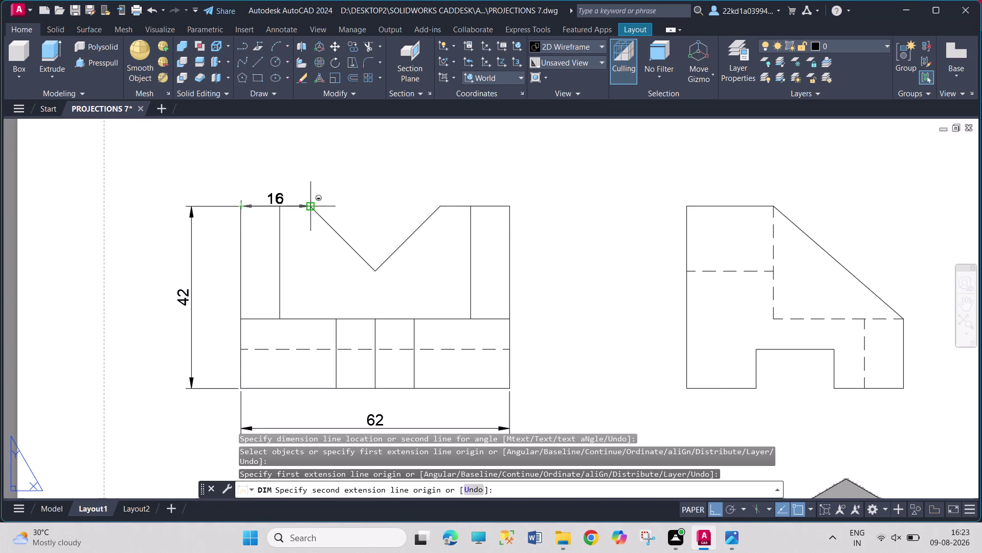
click(308, 206)
click(311, 168)
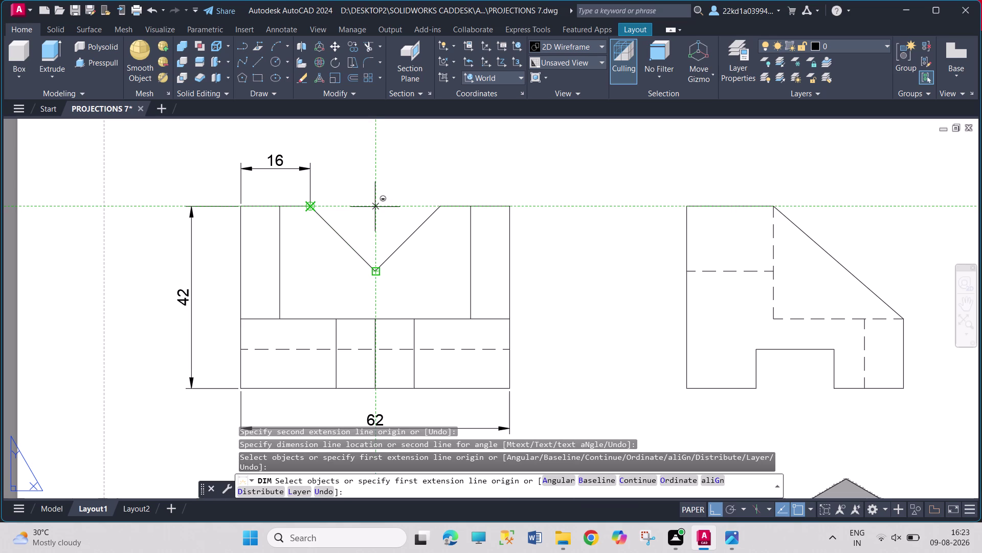
click(375, 207)
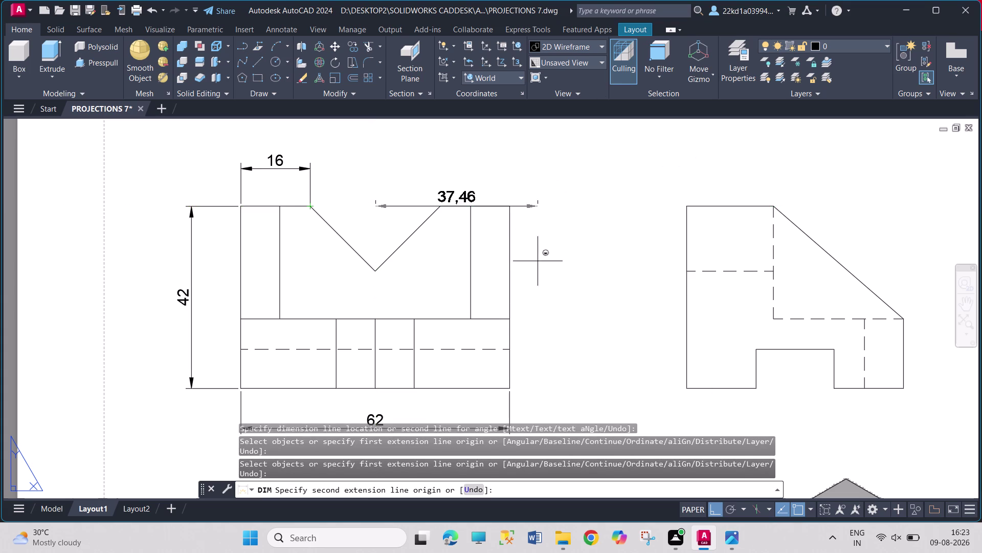
click(735, 552)
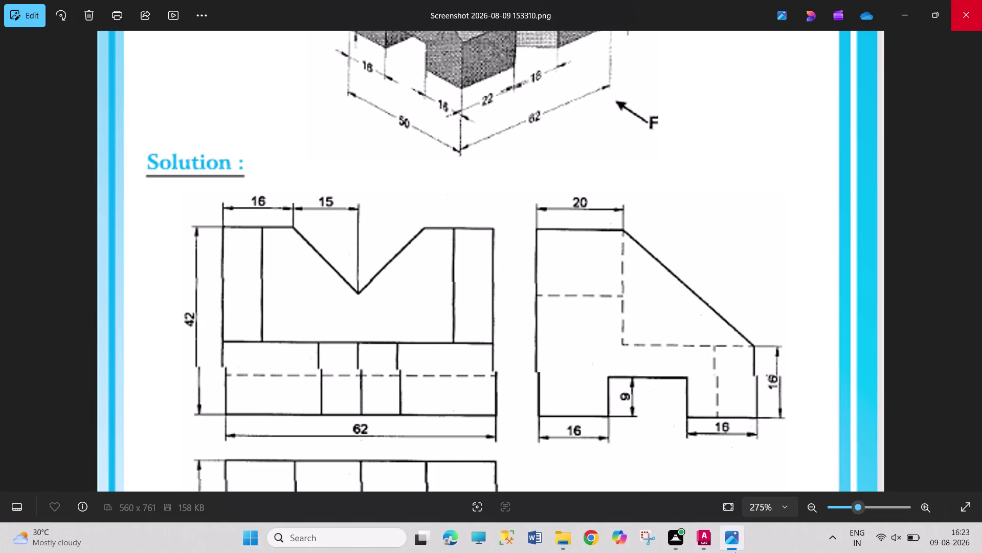
click(698, 543)
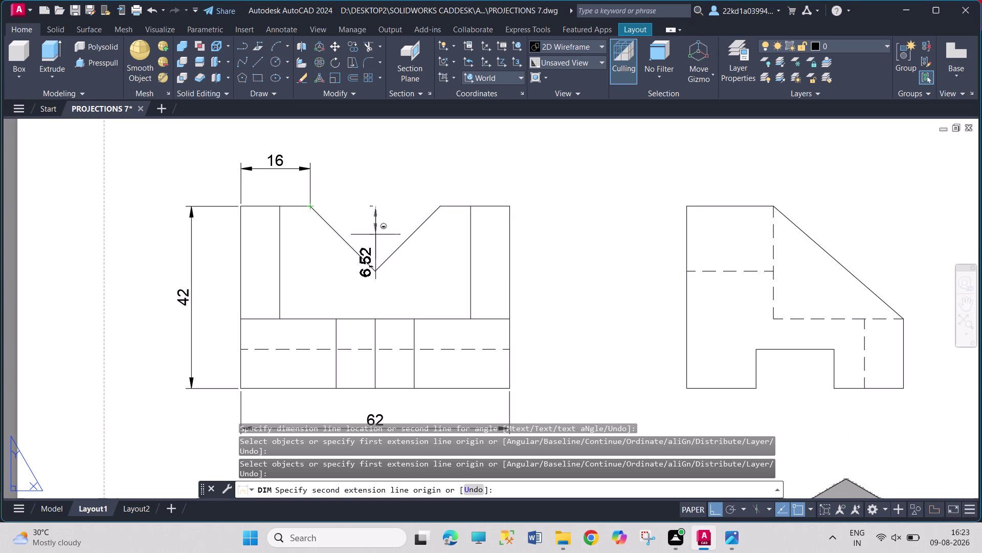
click(308, 208)
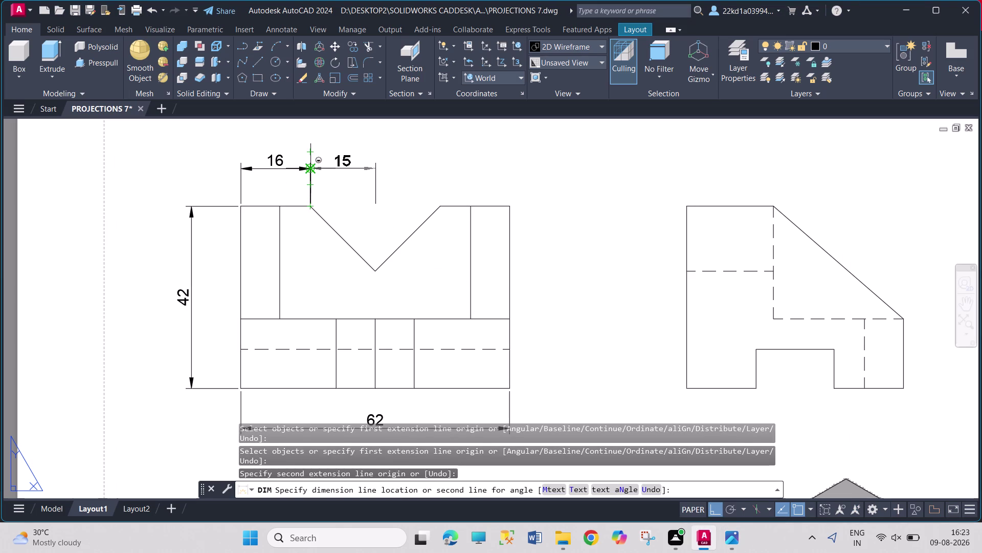
click(311, 167)
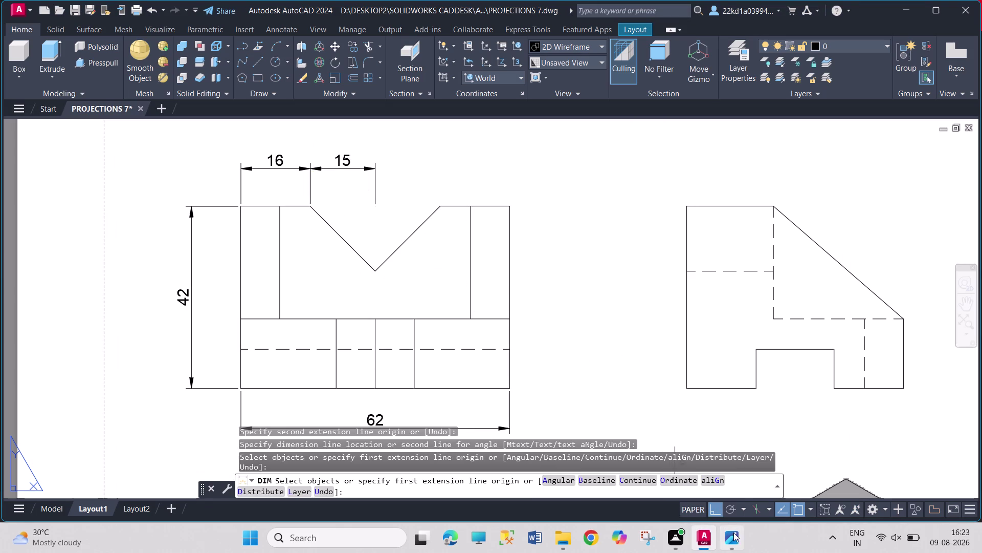
click(736, 542)
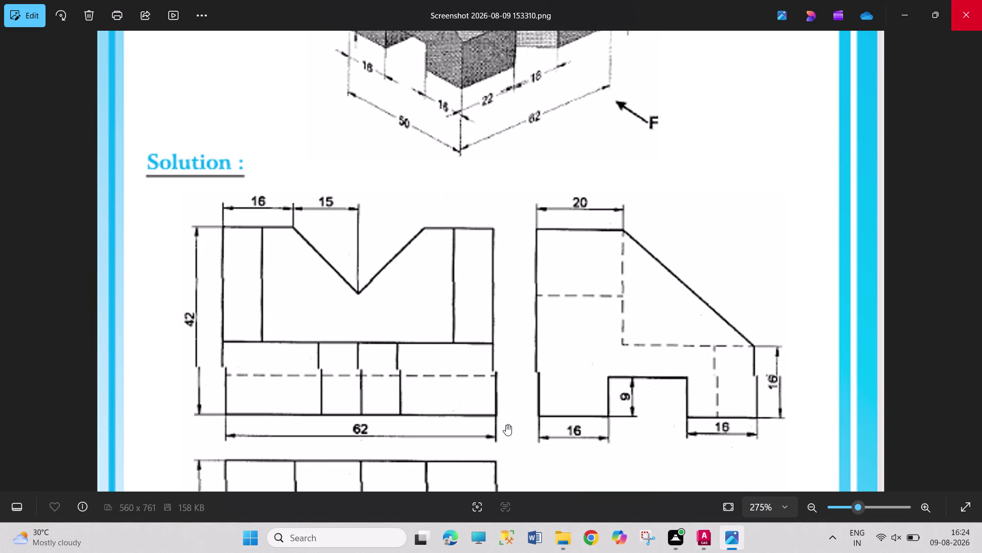
drag(506, 424, 511, 547)
drag(568, 203, 566, 225)
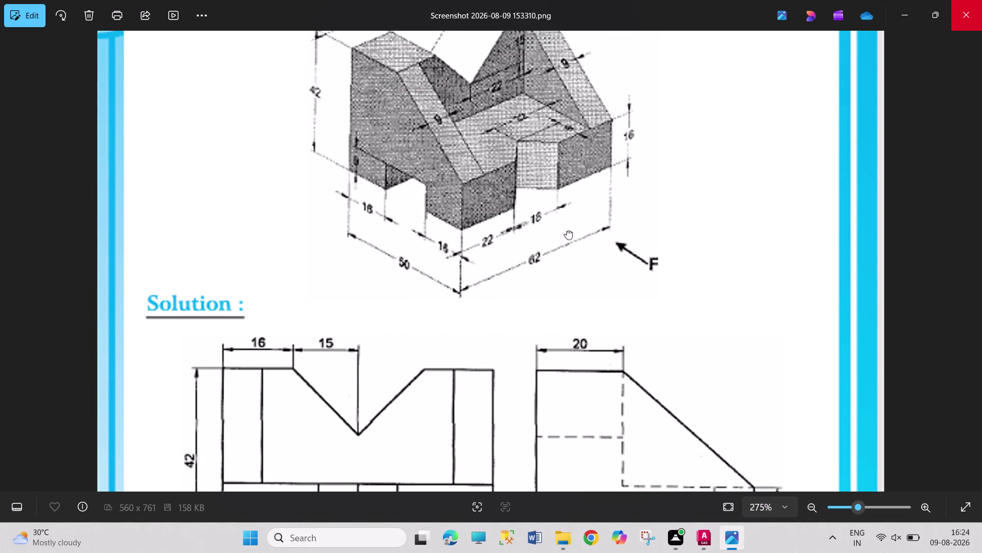
drag(567, 224, 563, 299)
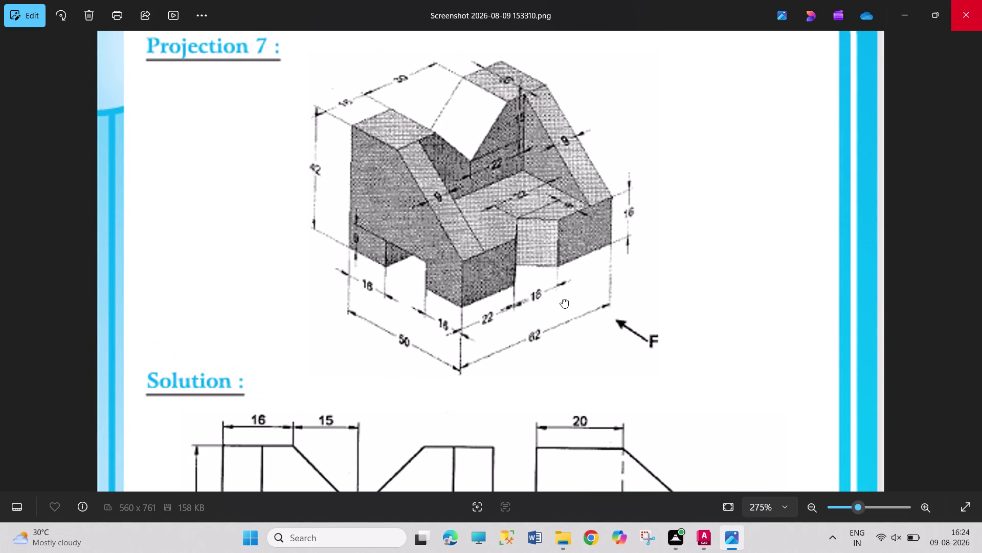
drag(563, 299, 562, 254)
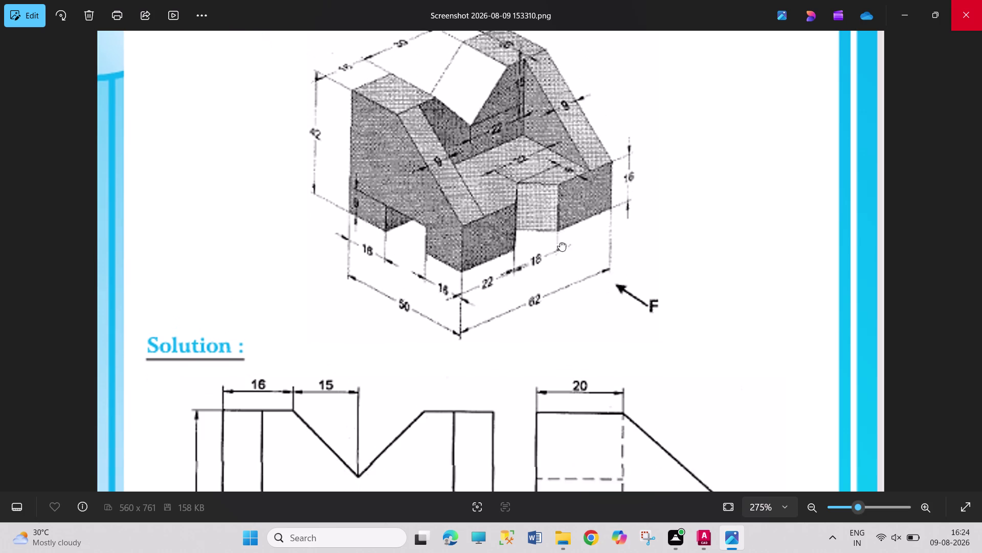
drag(561, 254, 548, 157)
drag(555, 275, 551, 170)
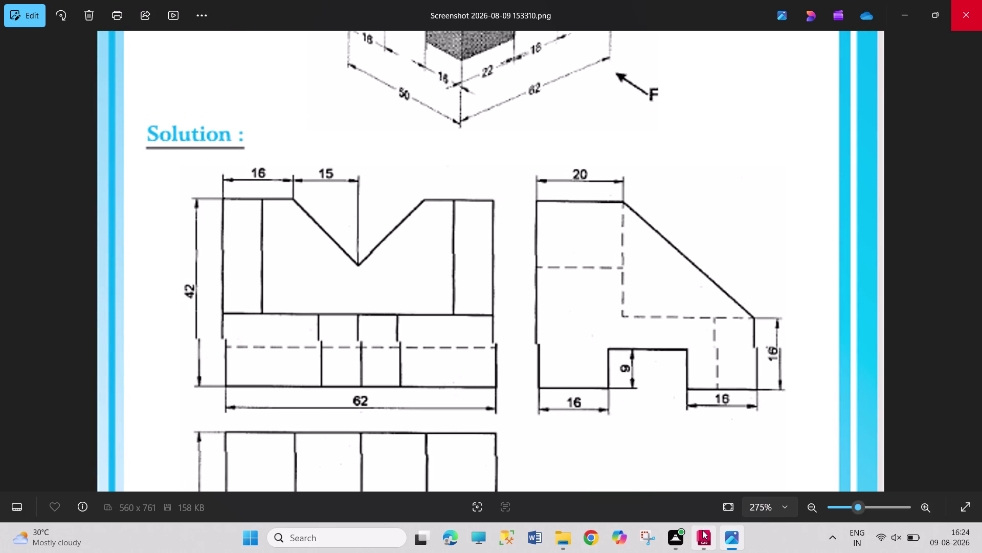
click(703, 530)
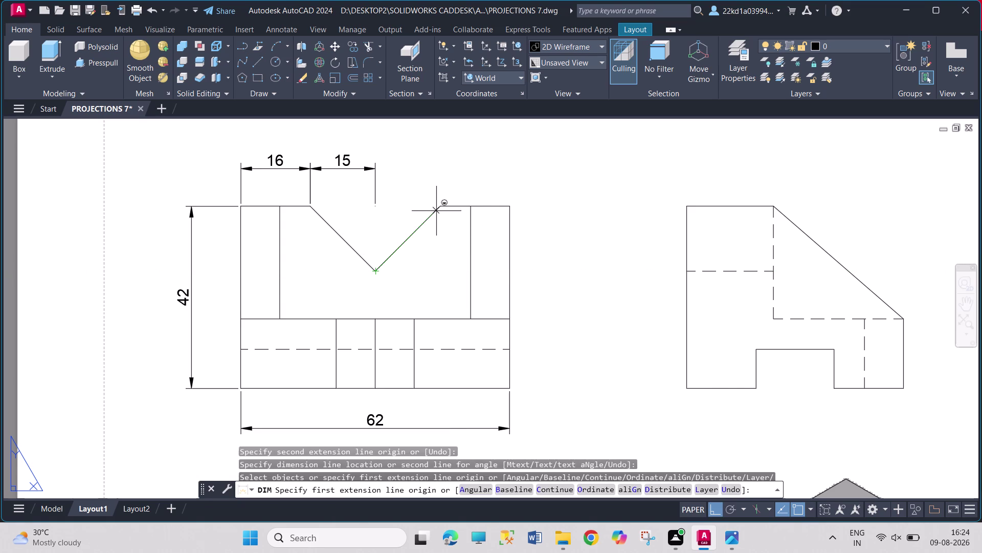
Add a vertical 15 dimension from the top edge to the notch bottom, right of the front view.
click(442, 272)
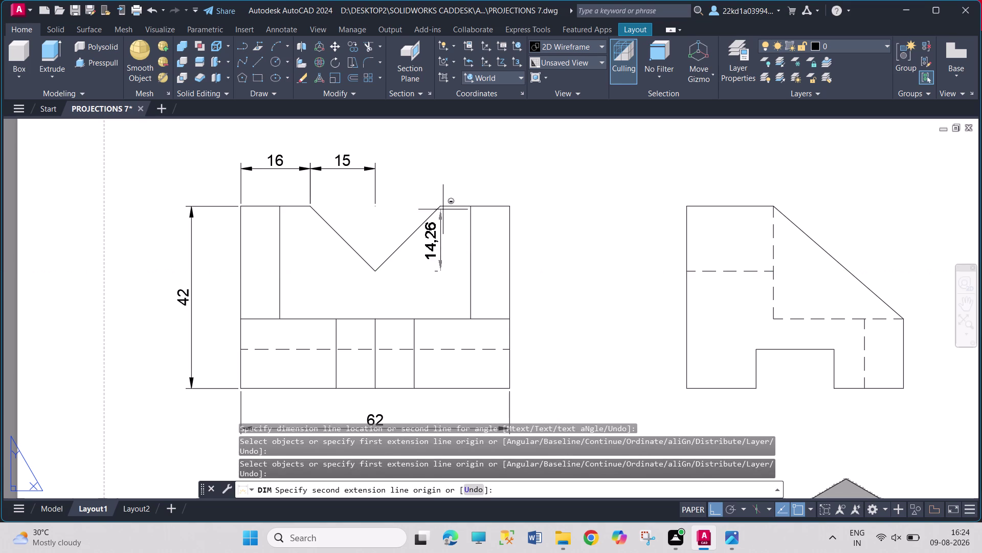
click(443, 203)
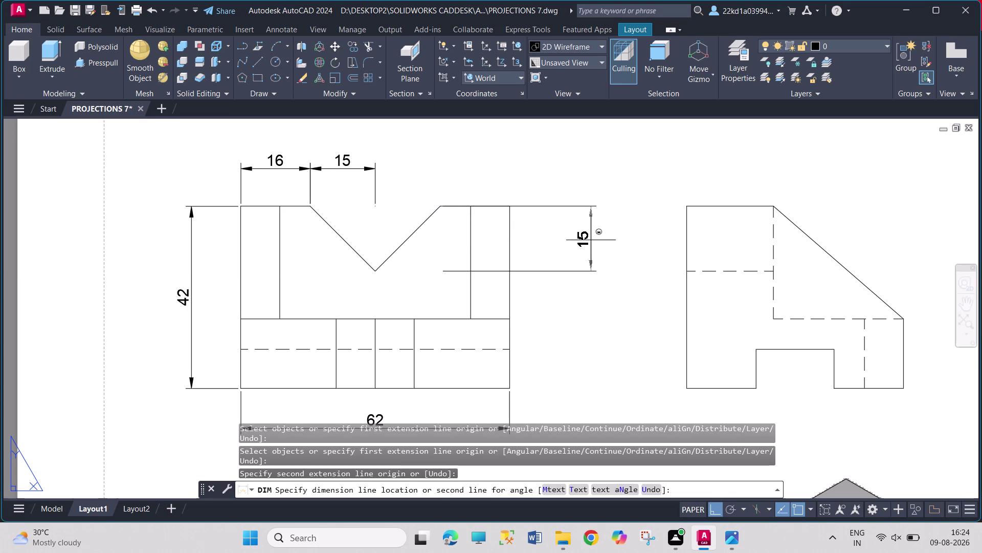
click(592, 240)
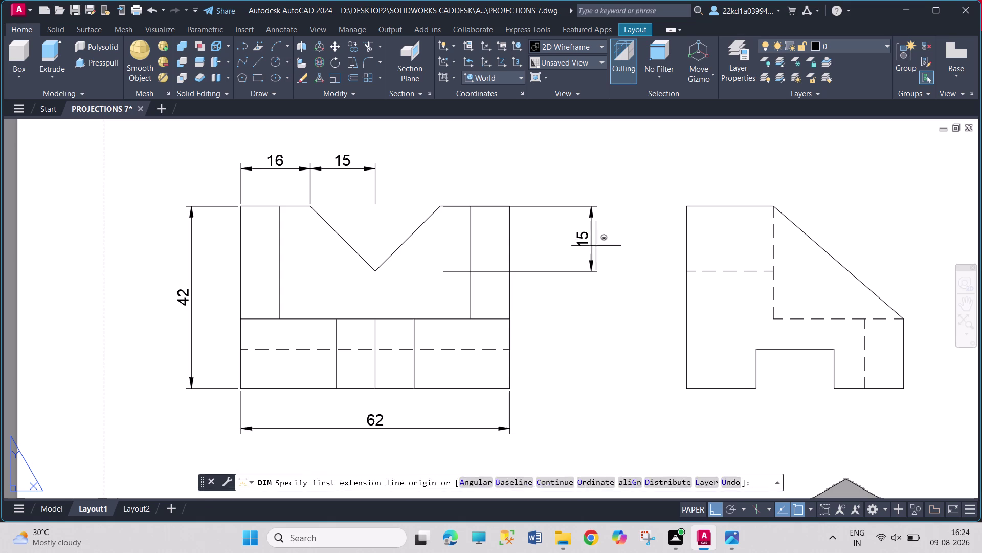
click(726, 552)
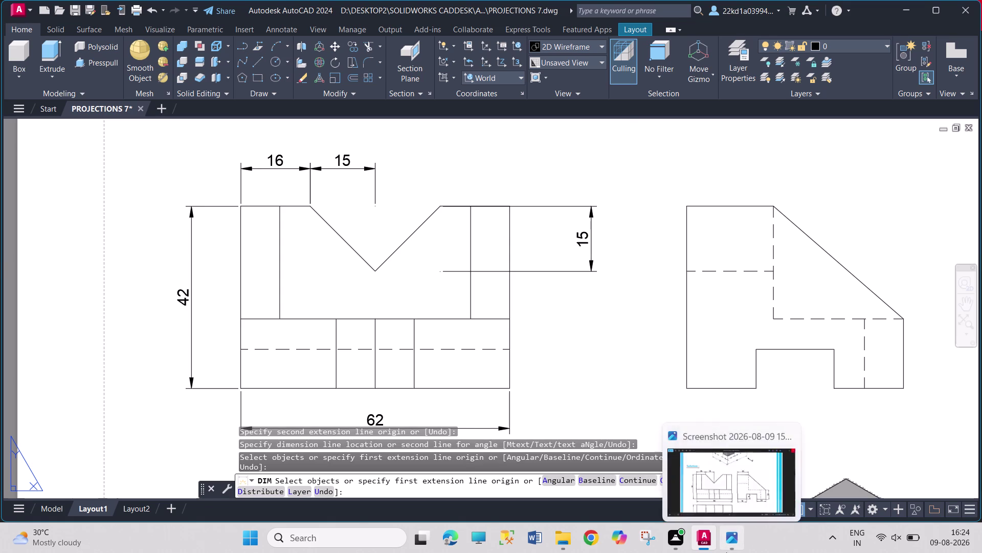
Review the dimensioned isometric in the reference image, then return to the drawing.
drag(560, 262, 562, 302)
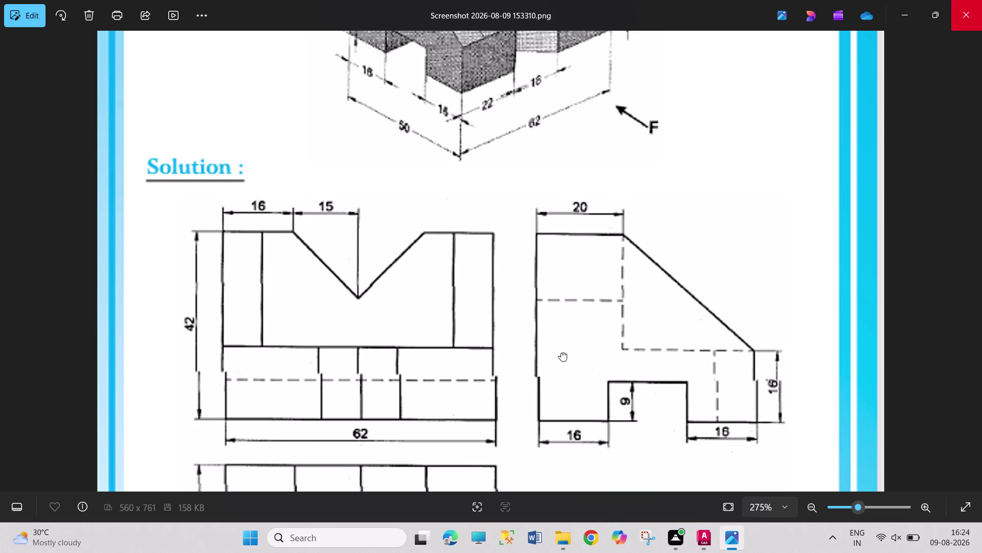
drag(562, 301, 561, 469)
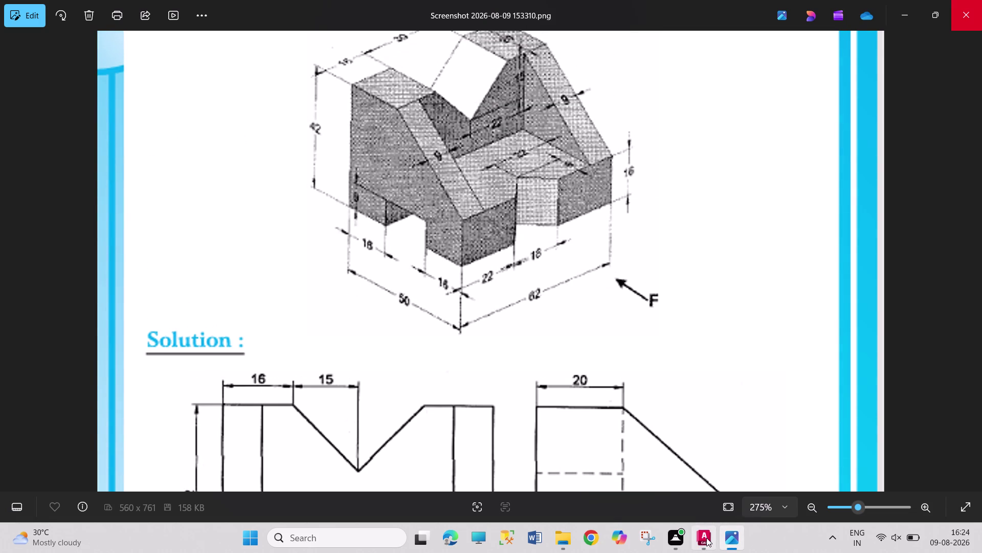
click(704, 540)
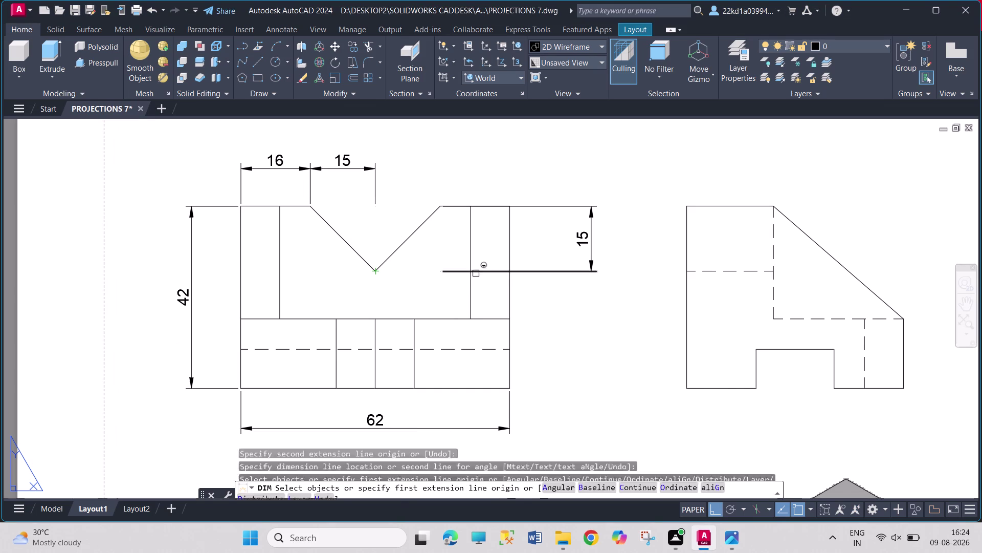
click(735, 538)
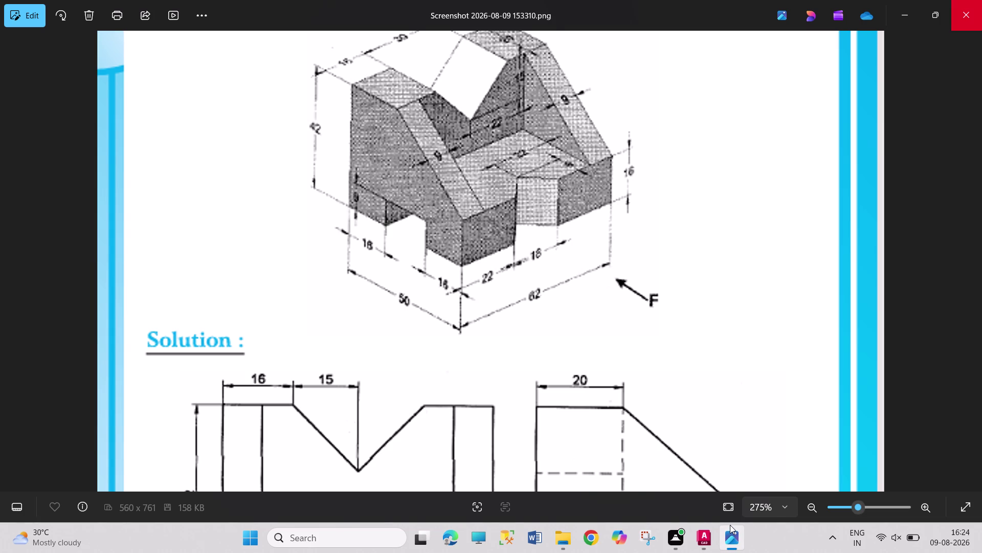
click(698, 531)
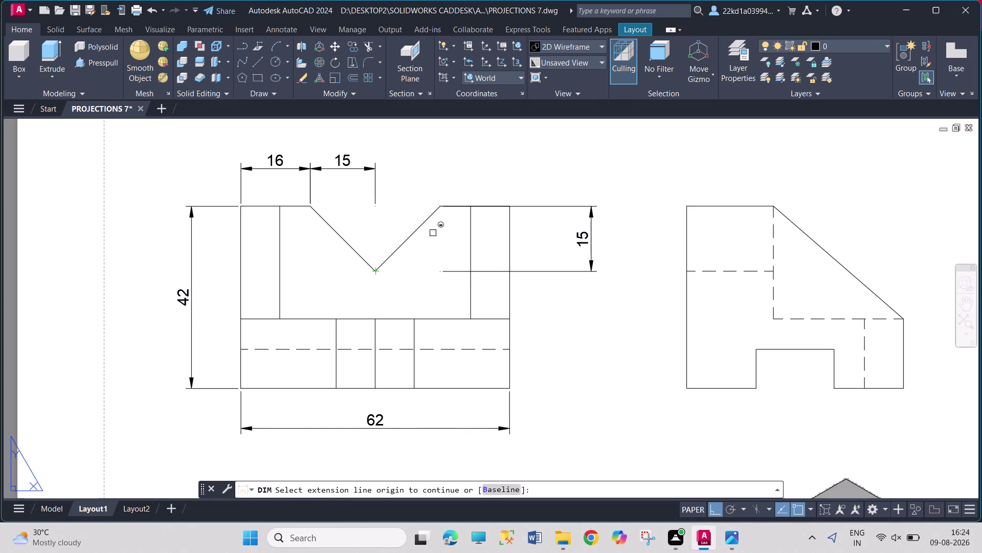
Dimension 22 from the notch apex to the inner vertical line, in line with the 15.
click(372, 265)
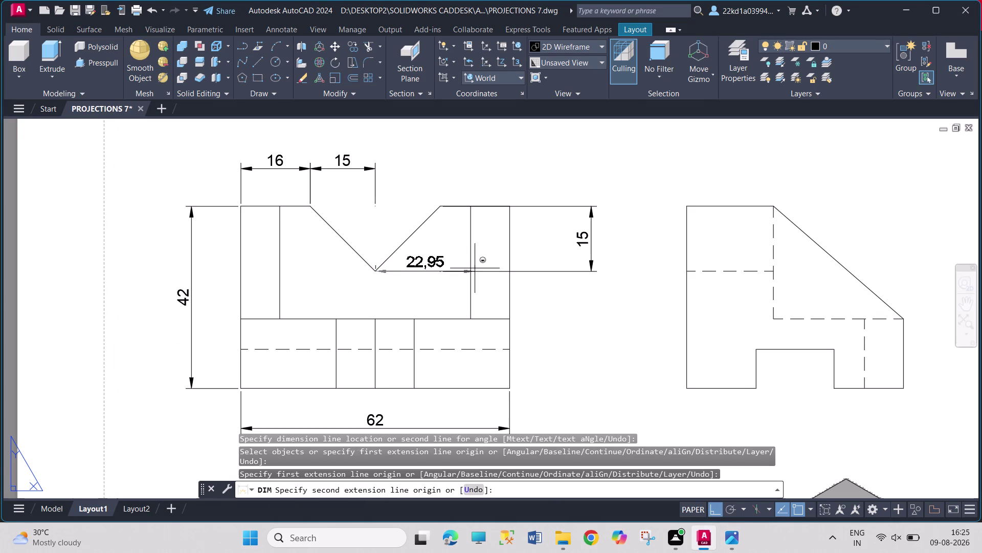
click(472, 270)
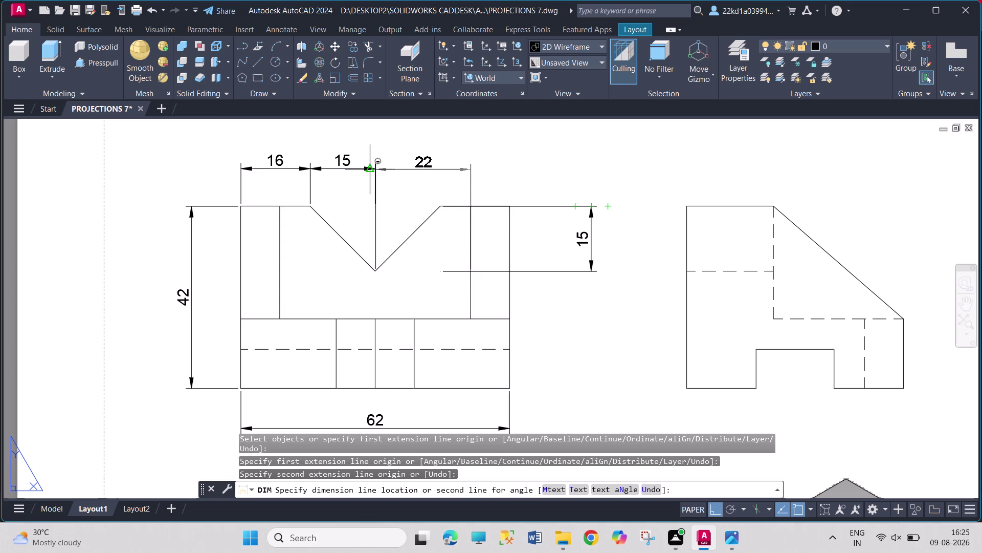
click(374, 168)
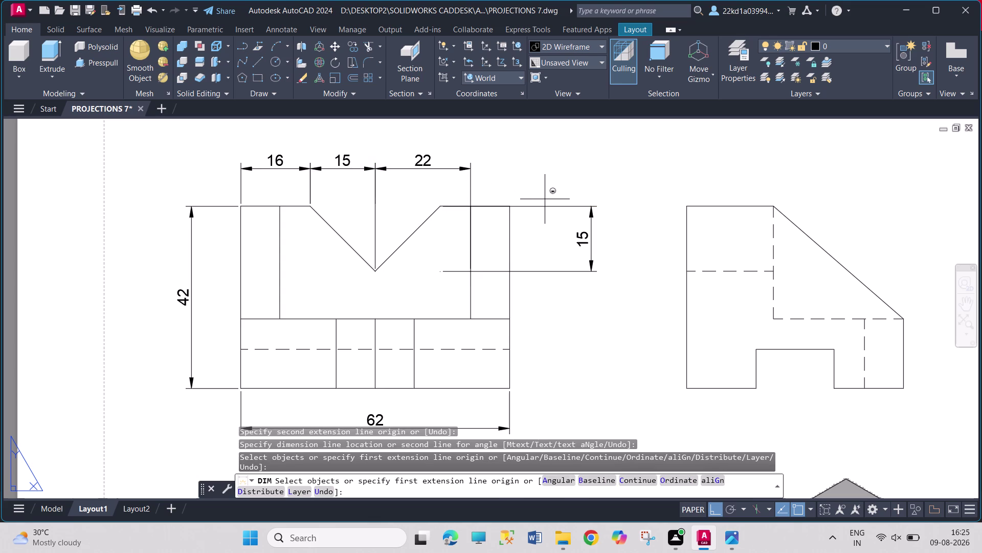
middle_drag(546, 199, 556, 140)
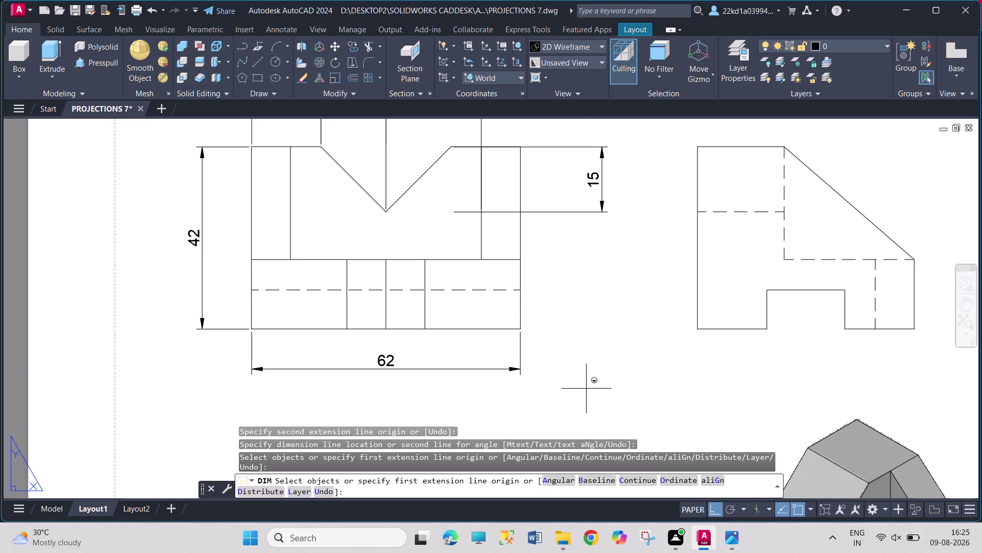
Pan to the top view and isometric, then bring up the Projection 7 reference screenshot.
middle_drag(586, 389, 572, 224)
middle_drag(621, 349, 640, 188)
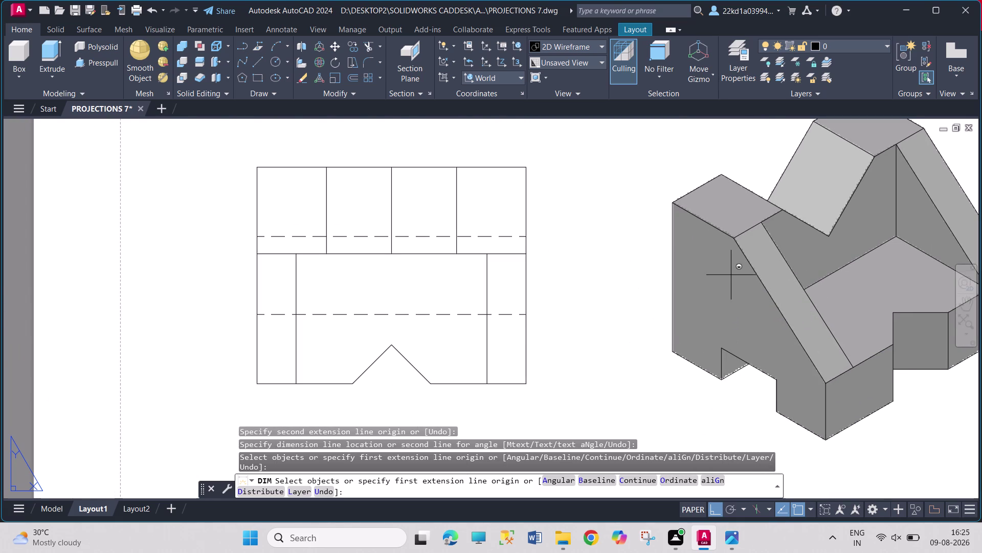
scroll(down, 3)
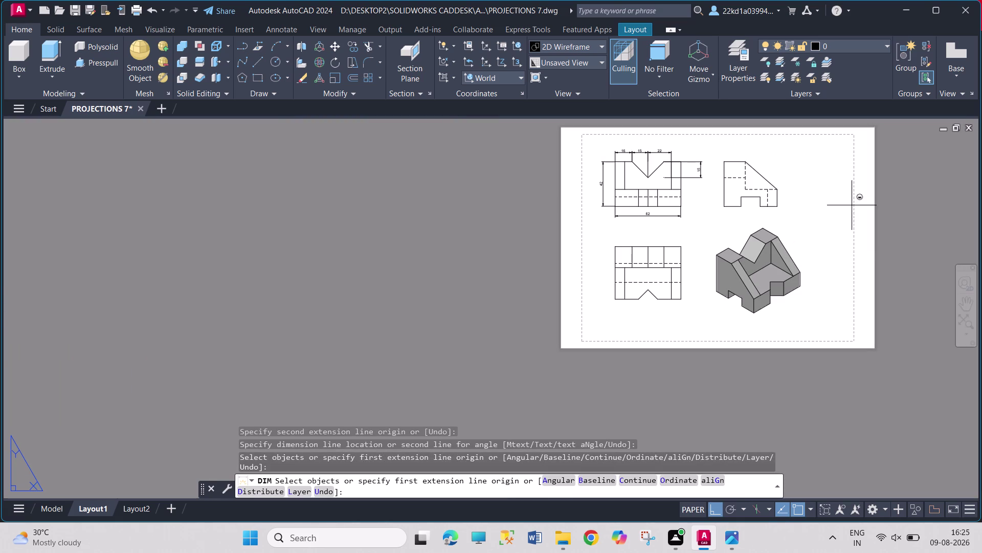
scroll(up, 3)
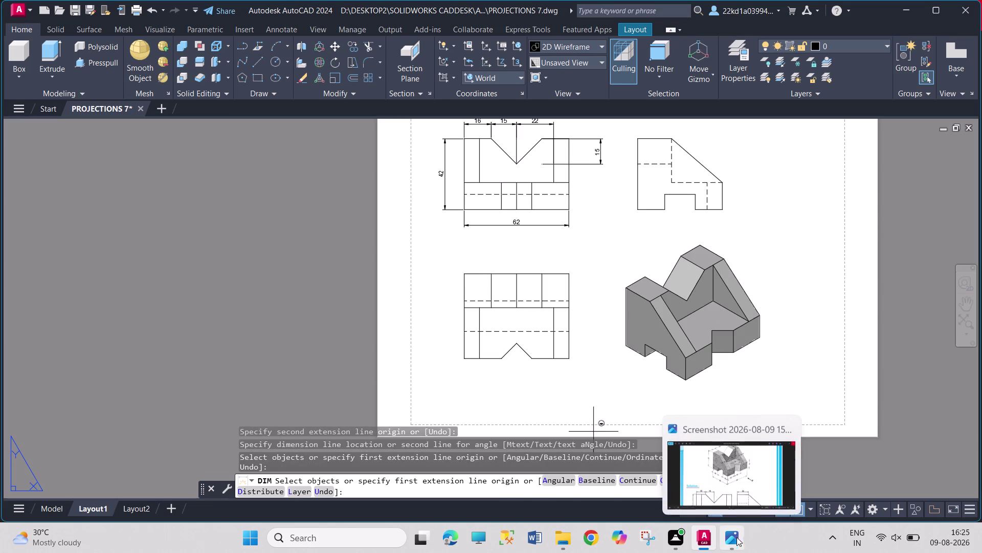
click(731, 547)
Check the reference top view's 50, 30 and 9-13-9 dimensions, then return to AutoCAD.
drag(478, 400, 473, 356)
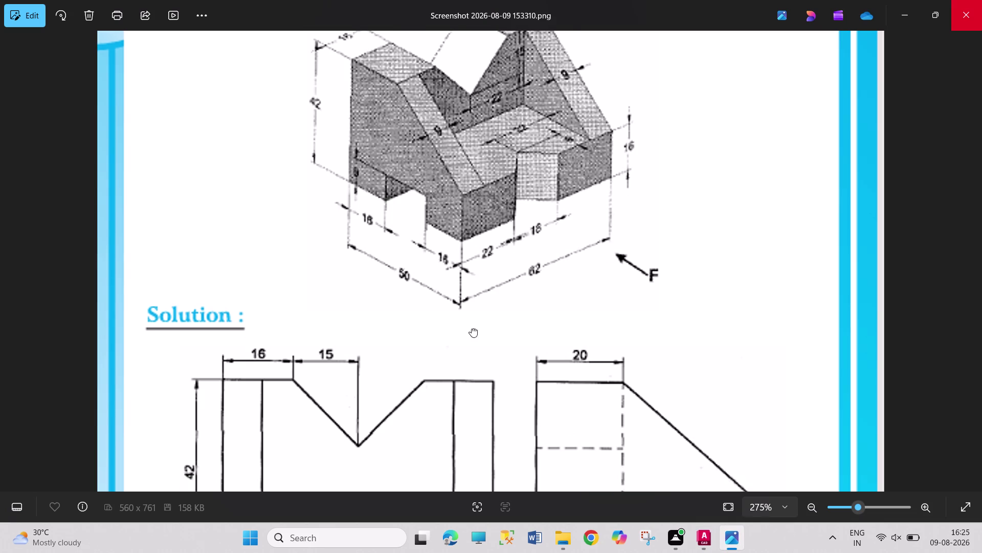
drag(473, 356, 471, 233)
drag(524, 415, 526, 217)
drag(494, 365, 496, 265)
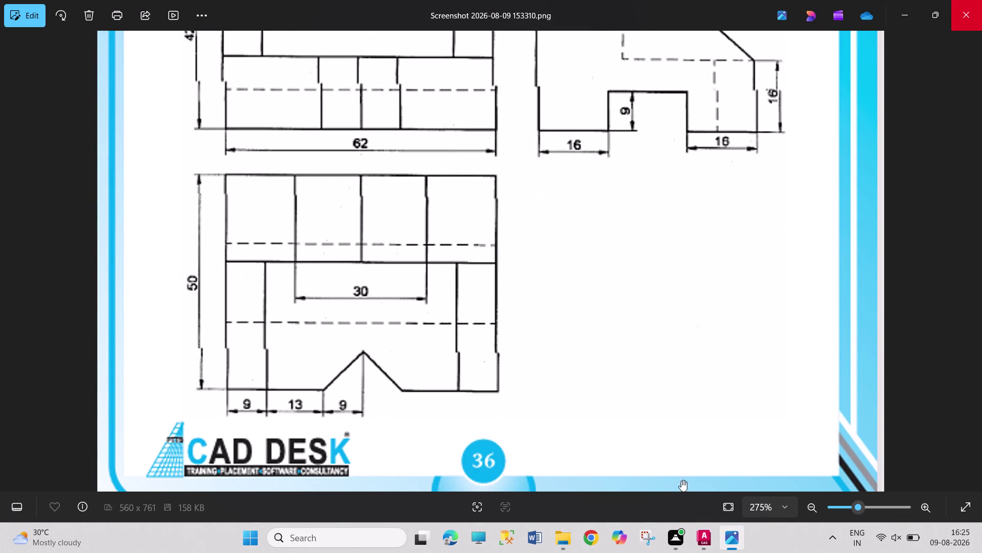
click(707, 540)
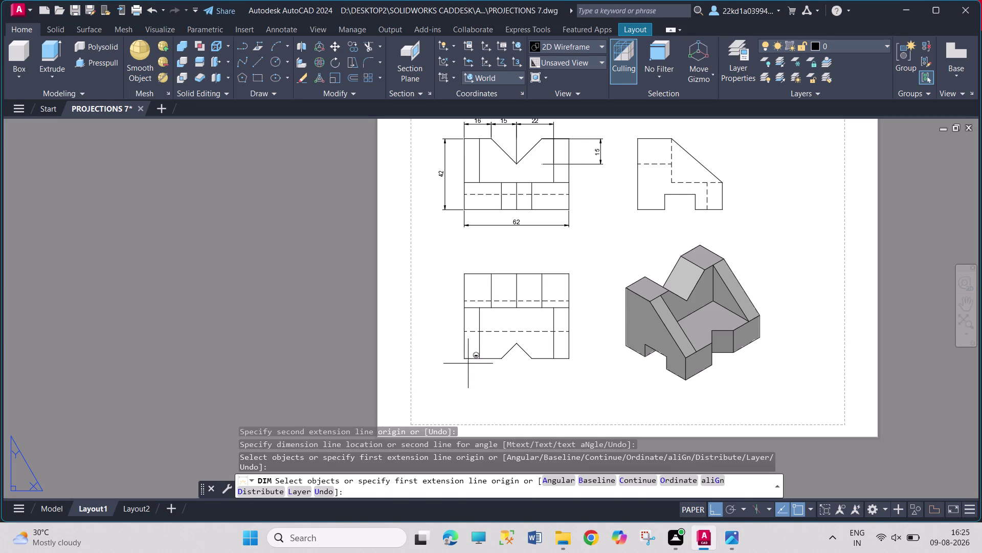
Add the vertical 50 dimension left of the top view and the first 9 below it.
drag(464, 358, 465, 349)
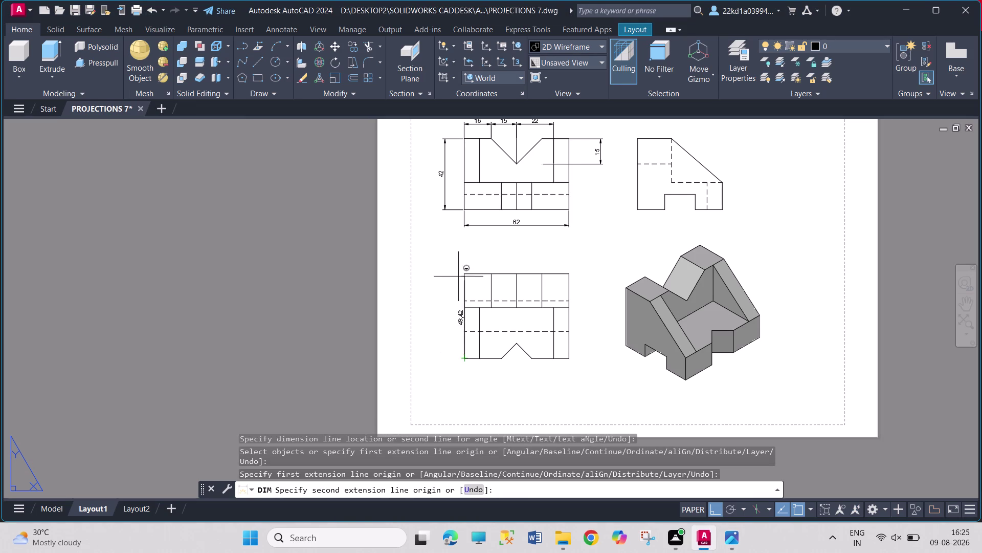
drag(464, 270, 454, 270)
click(434, 268)
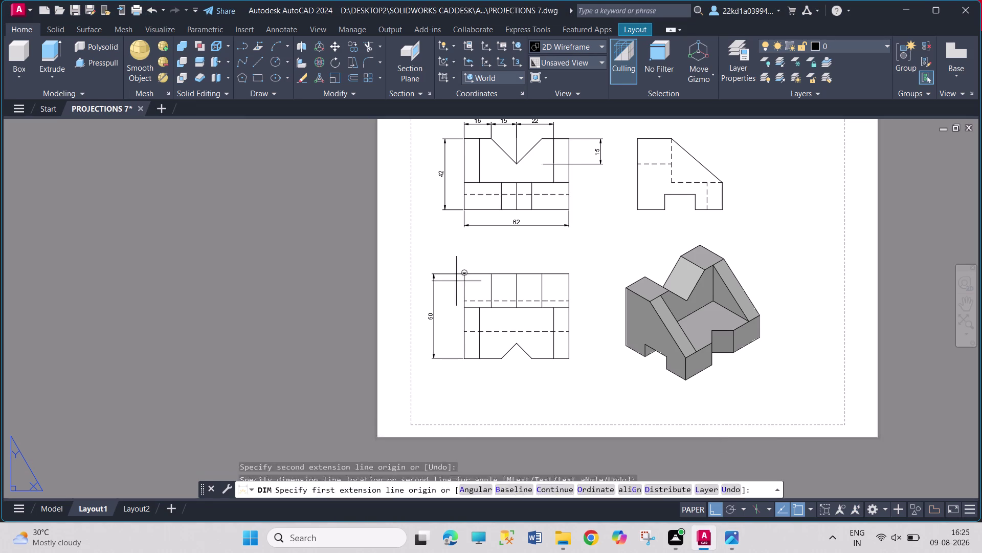
click(461, 359)
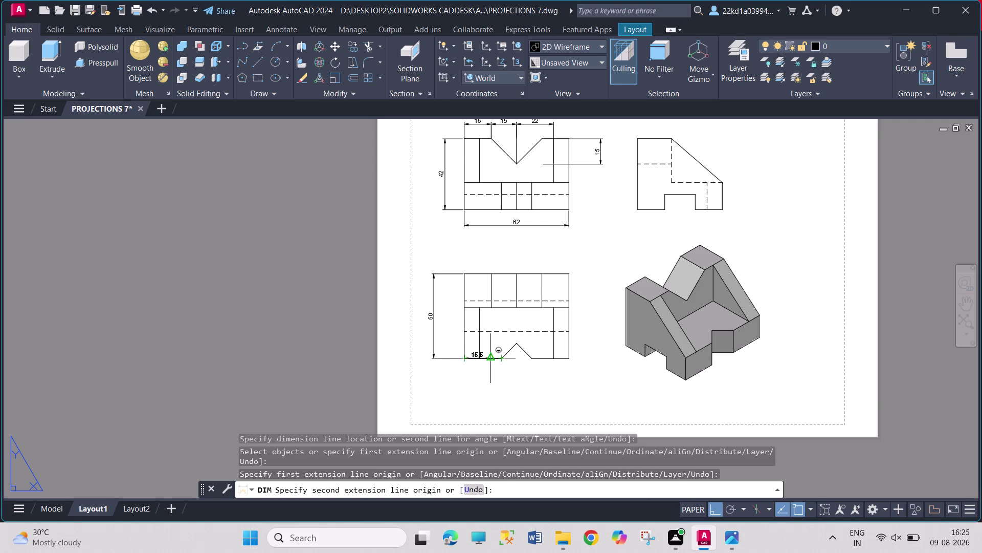
click(724, 544)
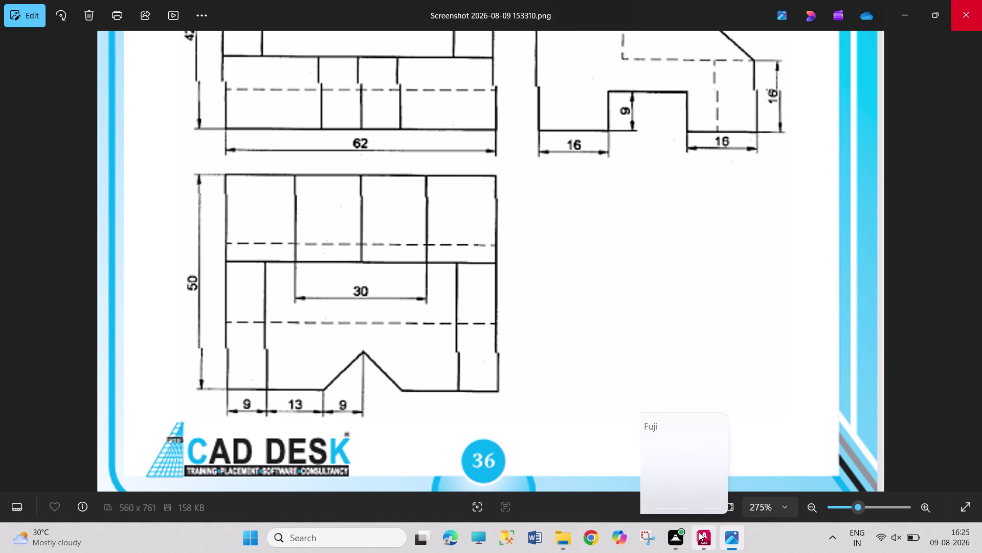
click(698, 531)
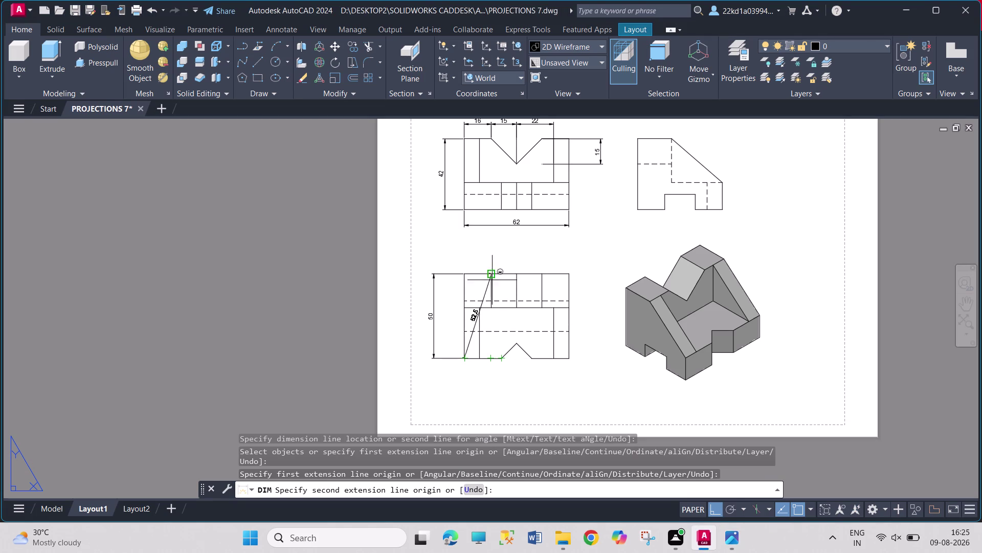
click(478, 359)
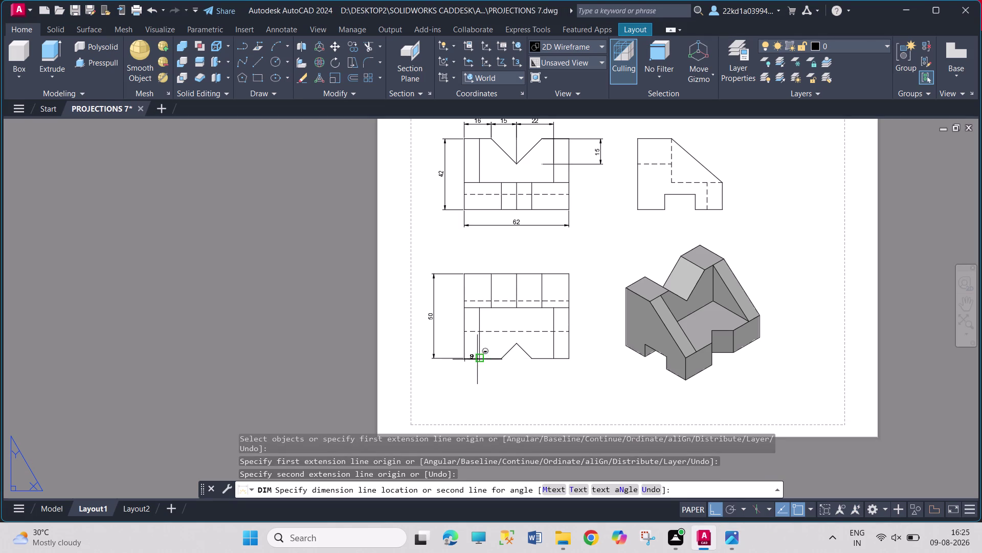
click(476, 372)
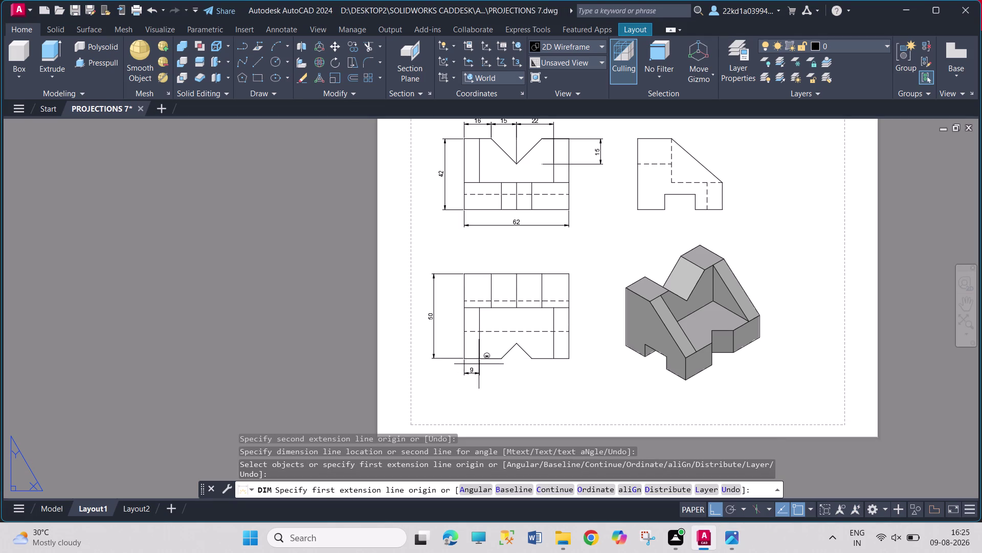
Add the 13 and second 9 dimensions beneath the V notch, redoing one wrong pick.
click(480, 360)
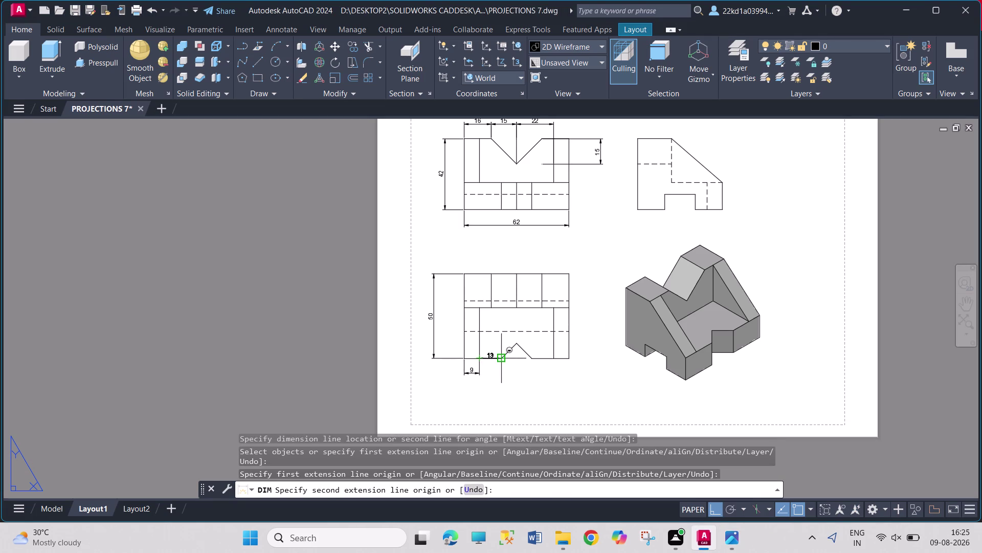
click(504, 360)
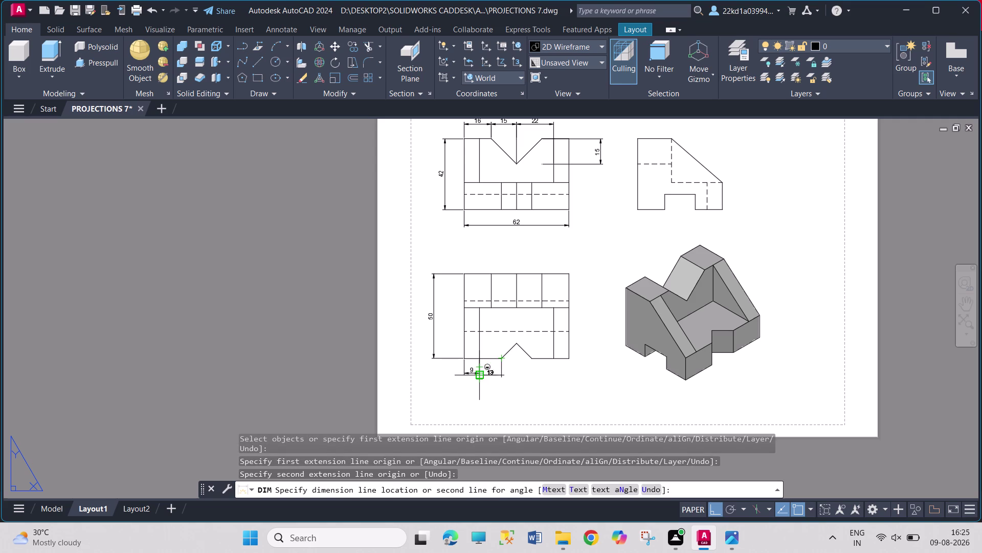
click(478, 374)
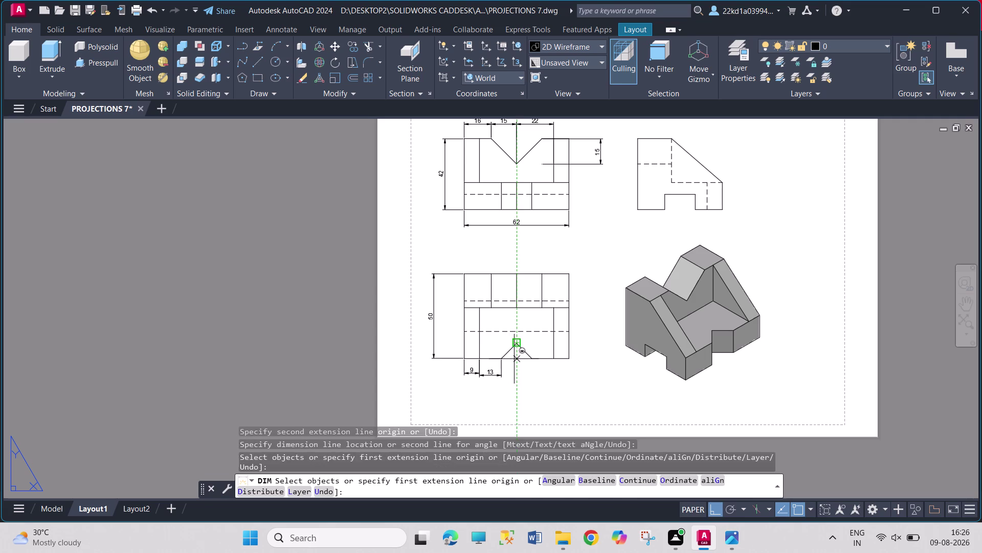
drag(517, 359, 517, 371)
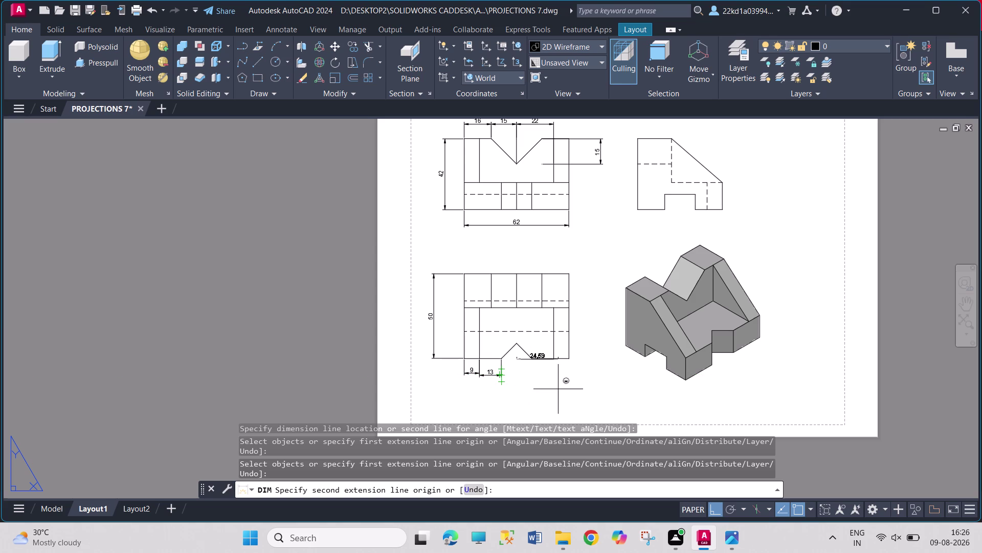
key(Escape)
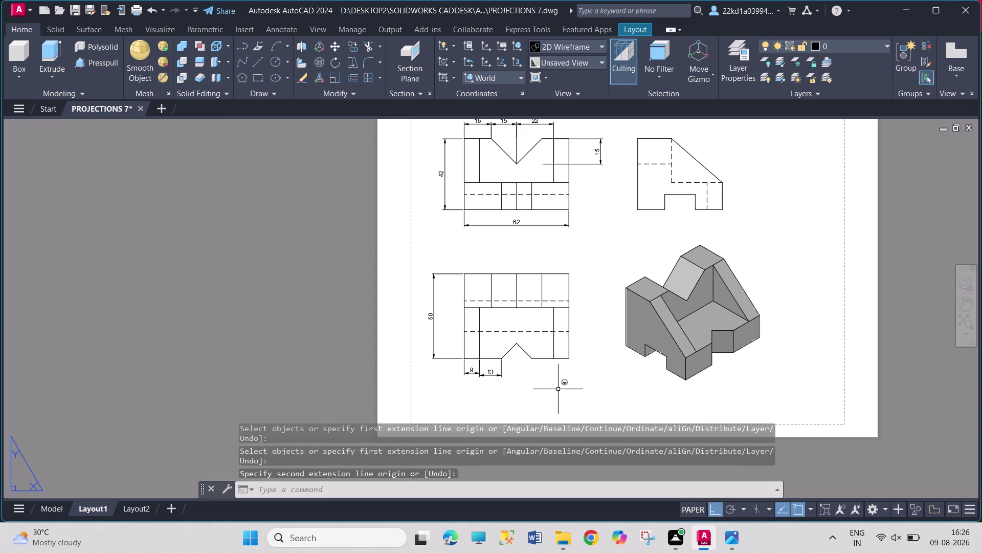
key(v)
key(BackSpace)
key(space)
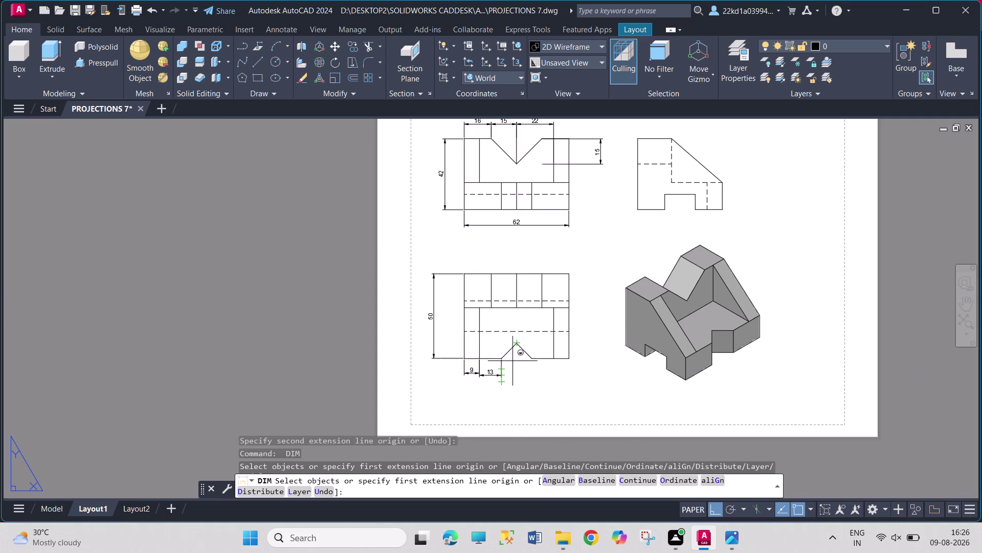
click(519, 361)
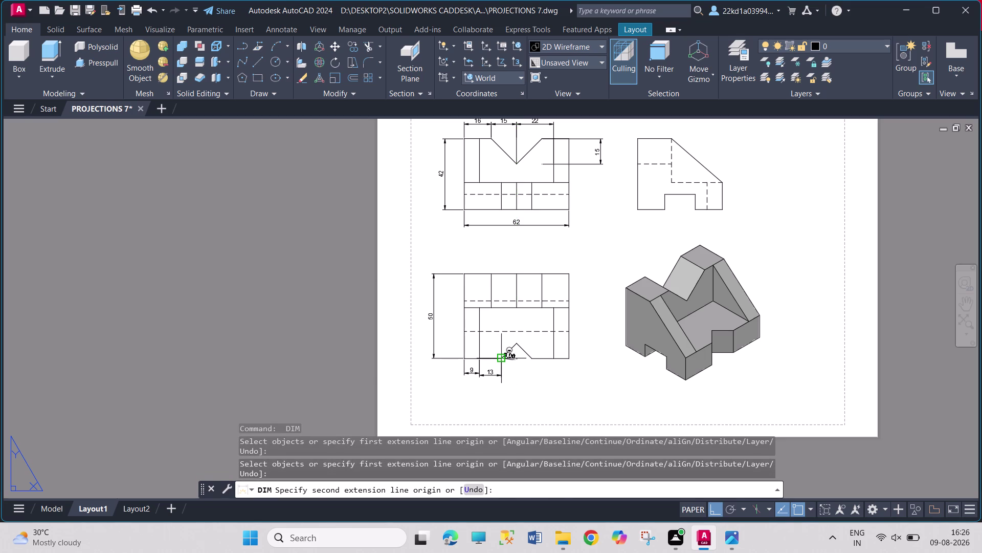
click(499, 359)
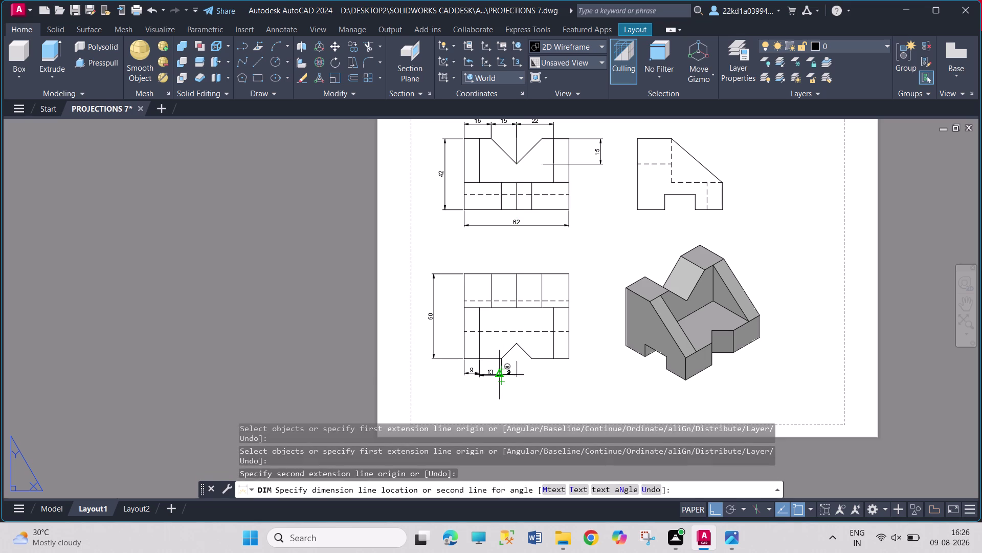
click(499, 377)
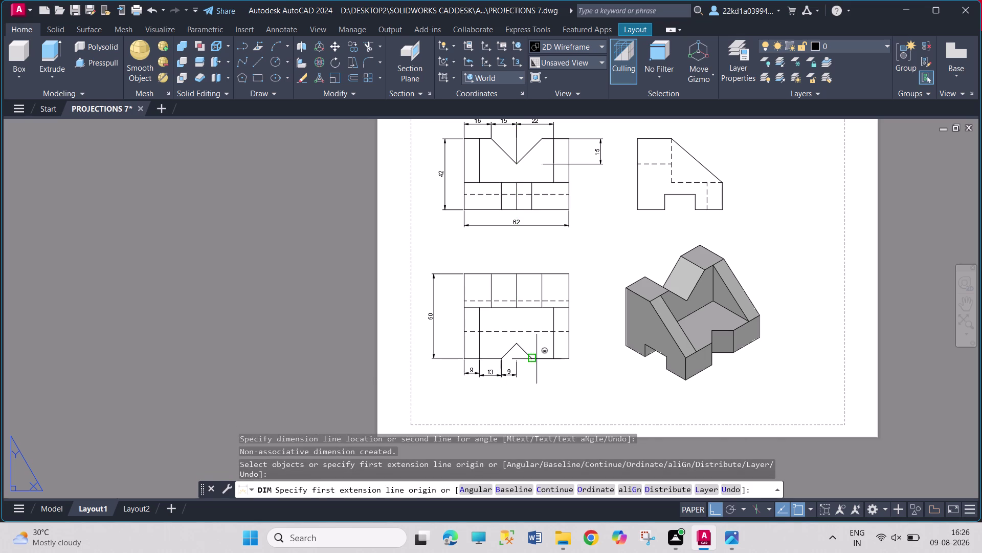
scroll(up, 3)
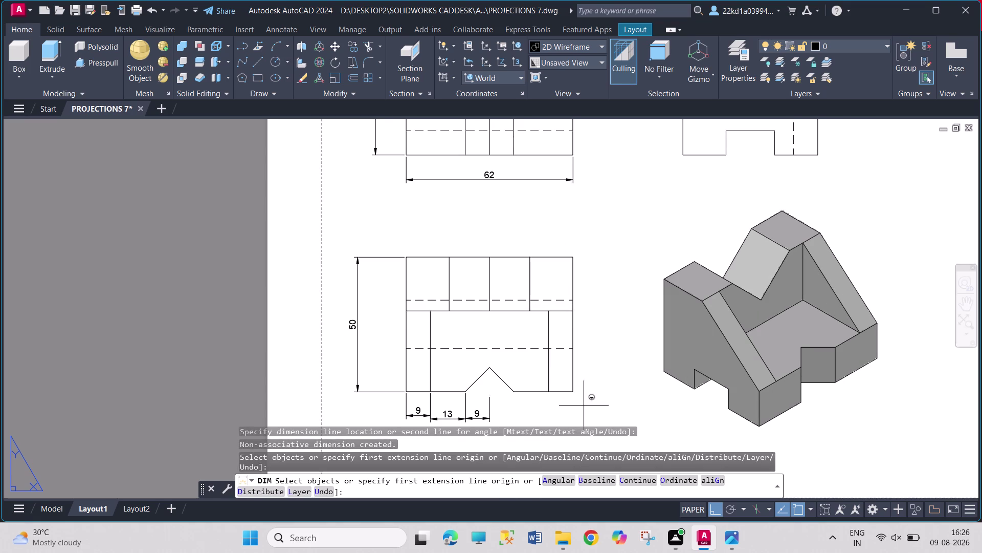
Verify against the reference, then dimension 30 between the top view's inner lines.
click(733, 539)
drag(551, 353, 562, 389)
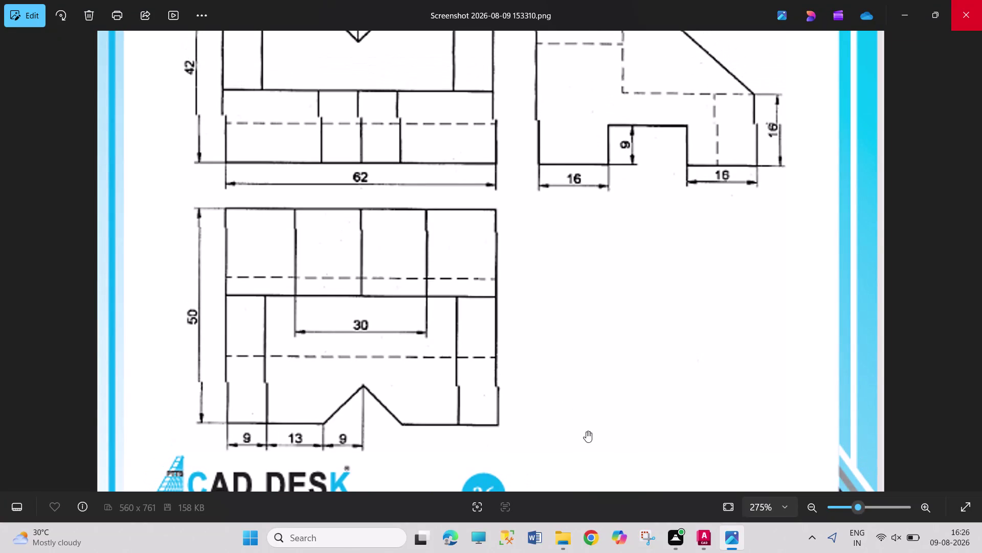
click(699, 535)
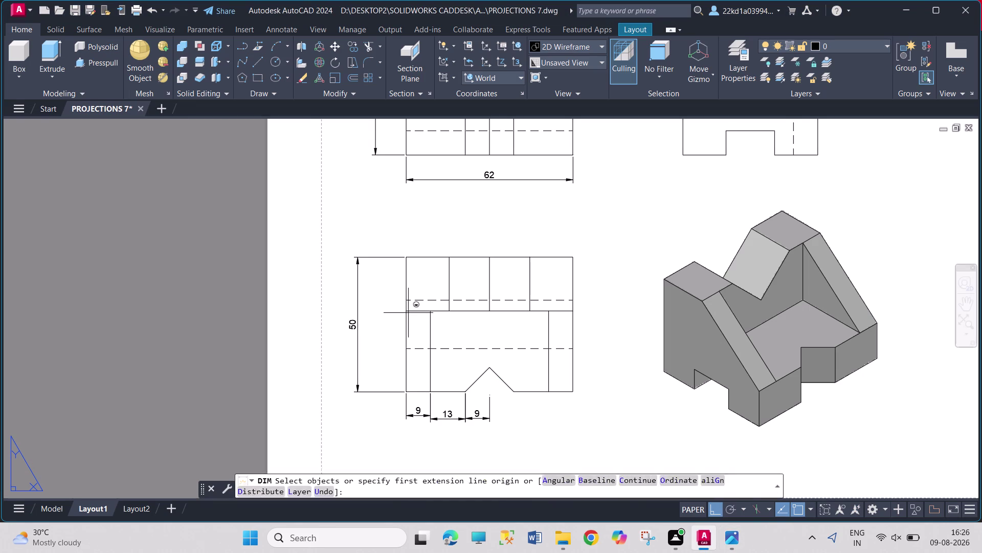
click(449, 258)
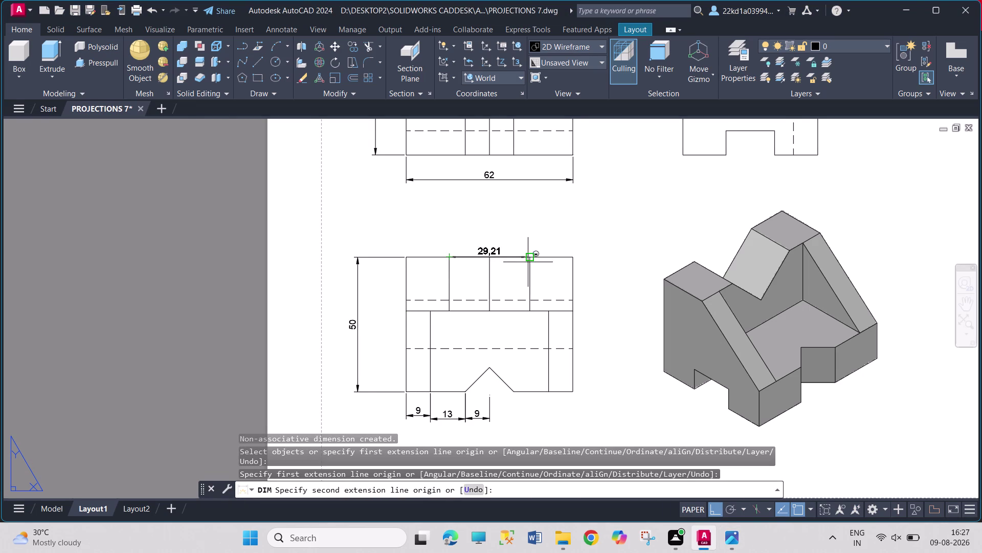
click(533, 260)
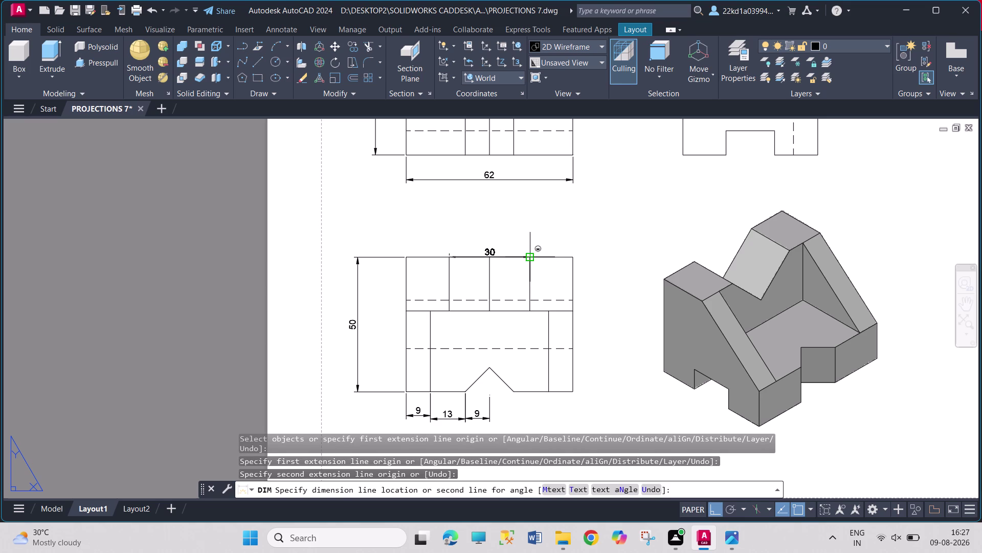
click(518, 328)
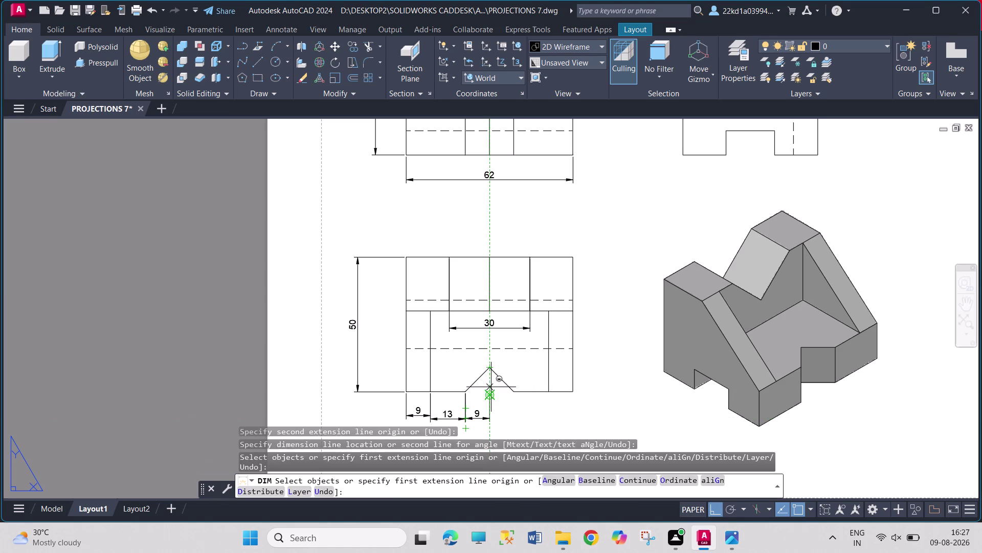
click(491, 393)
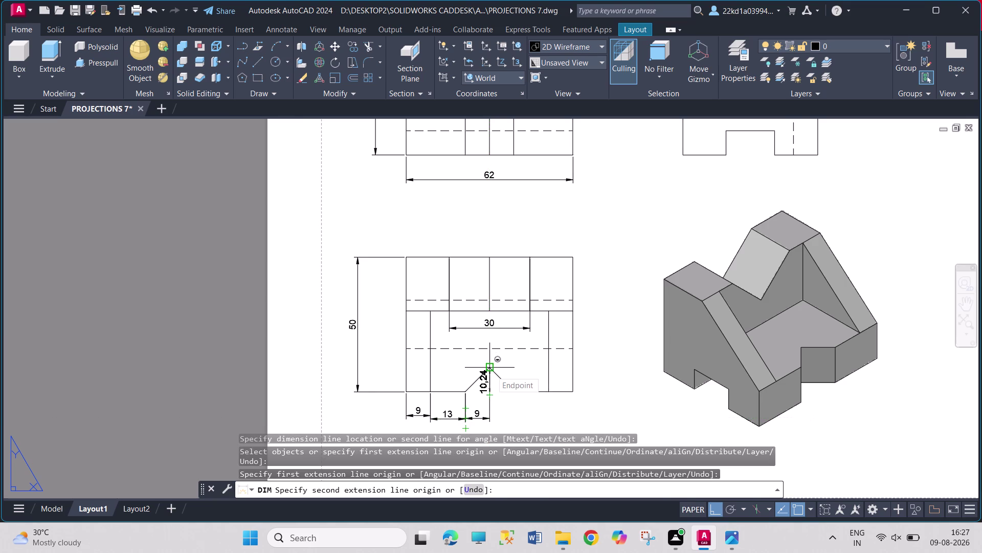
Add a vertical 9 dimension for the top view's V-notch height.
key(Escape)
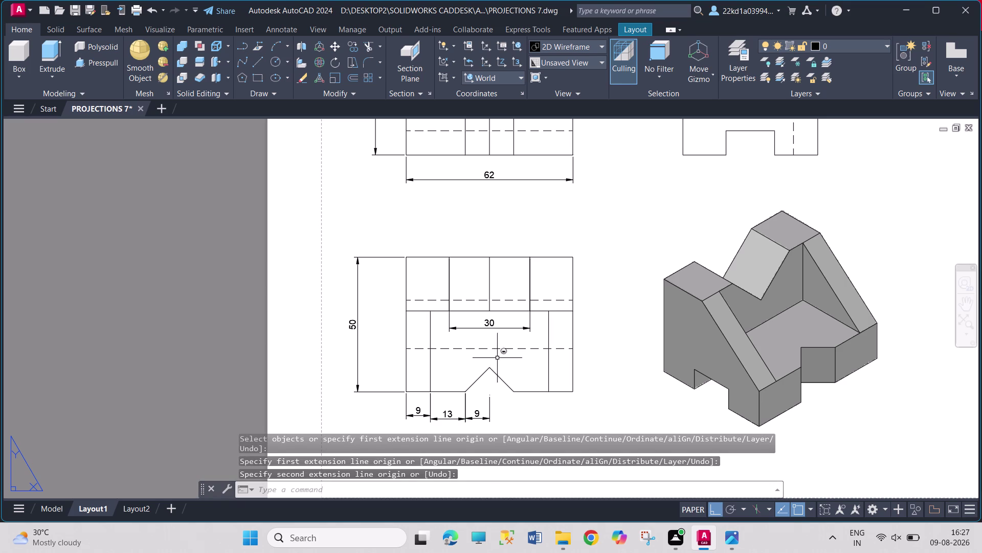
key(space)
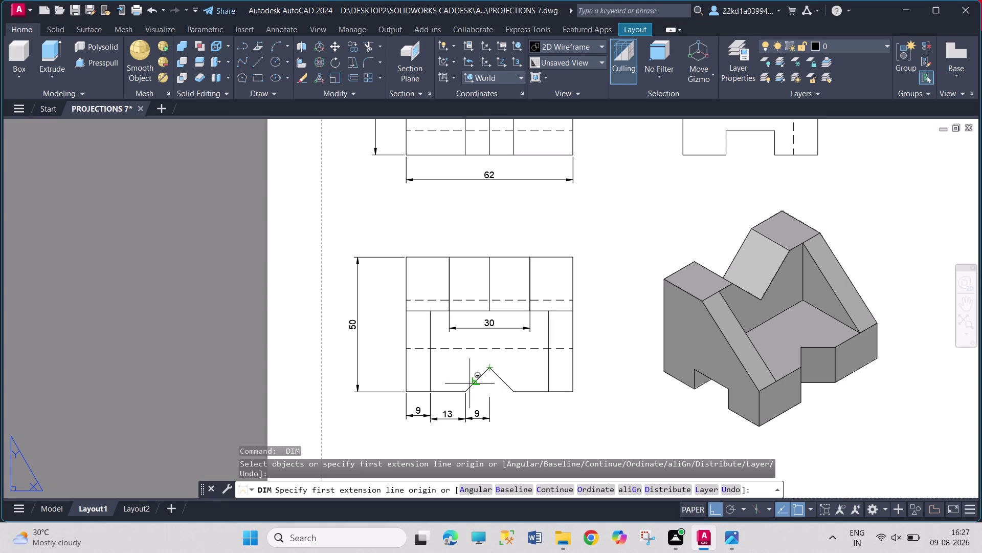
click(491, 367)
click(499, 392)
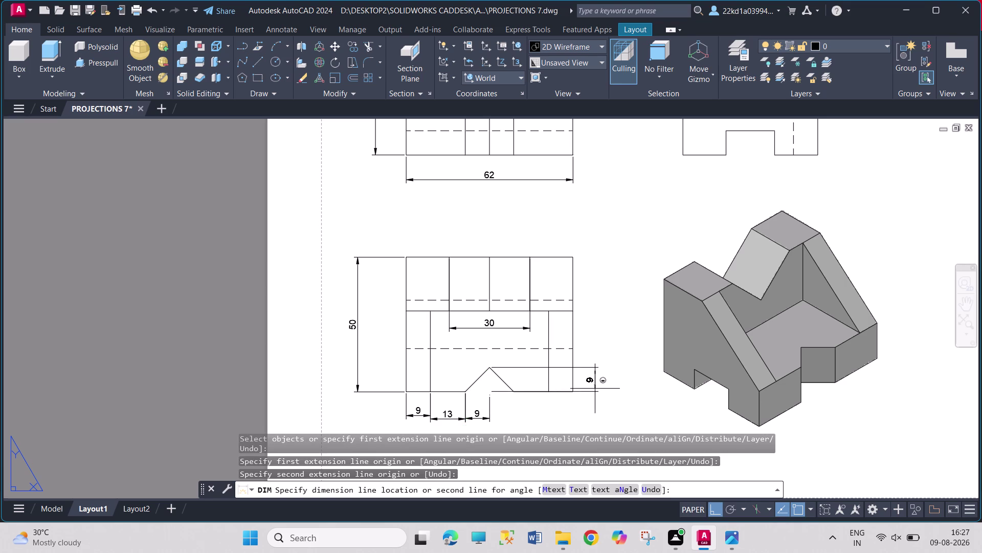
click(533, 381)
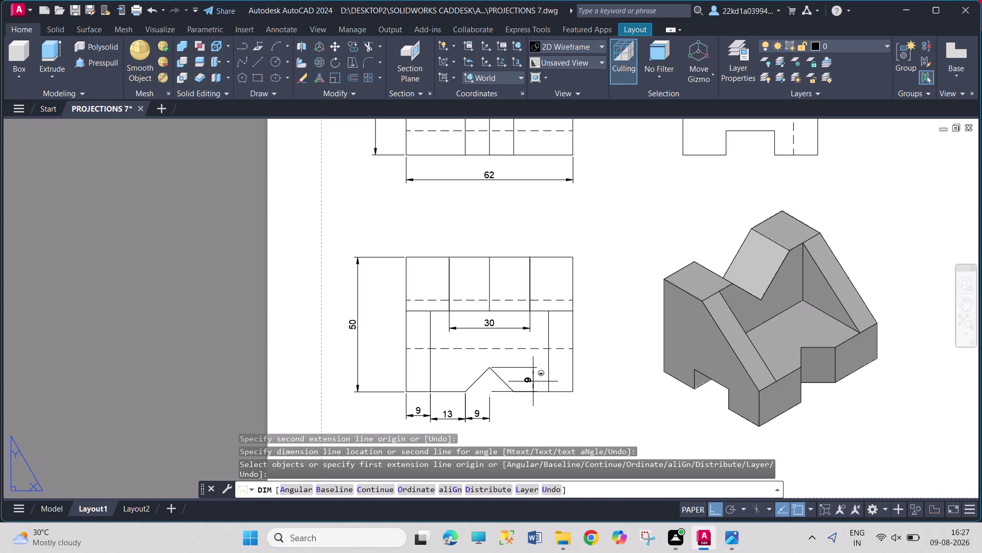
Review the side view's dimensions in the reference solution and return to the layout.
middle_drag(623, 383, 537, 495)
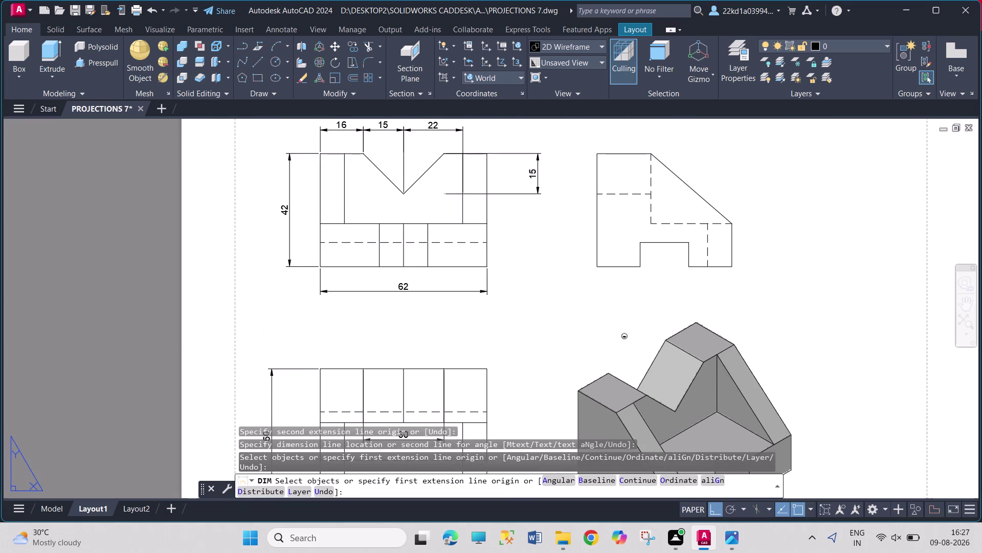
middle_drag(660, 278, 654, 322)
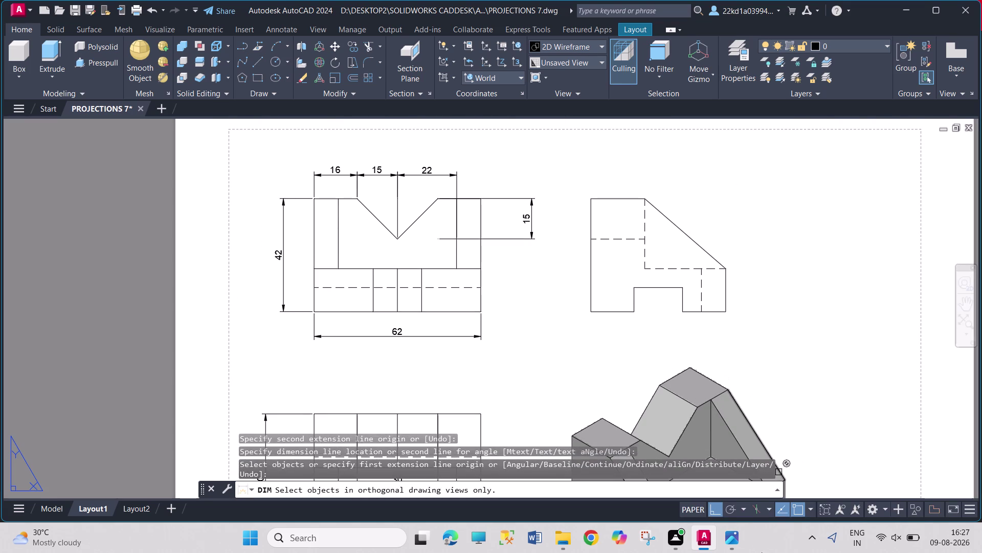
click(737, 545)
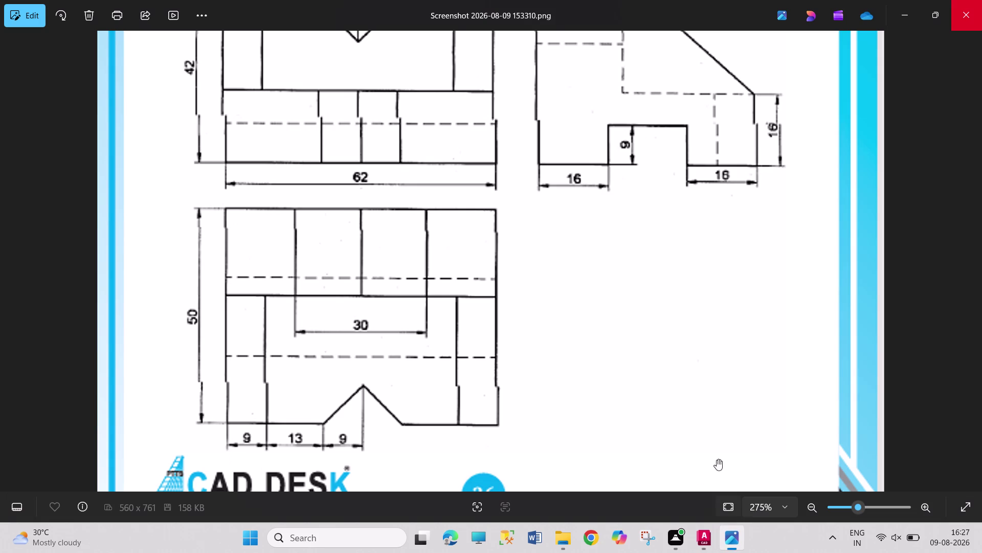
drag(658, 289, 654, 473)
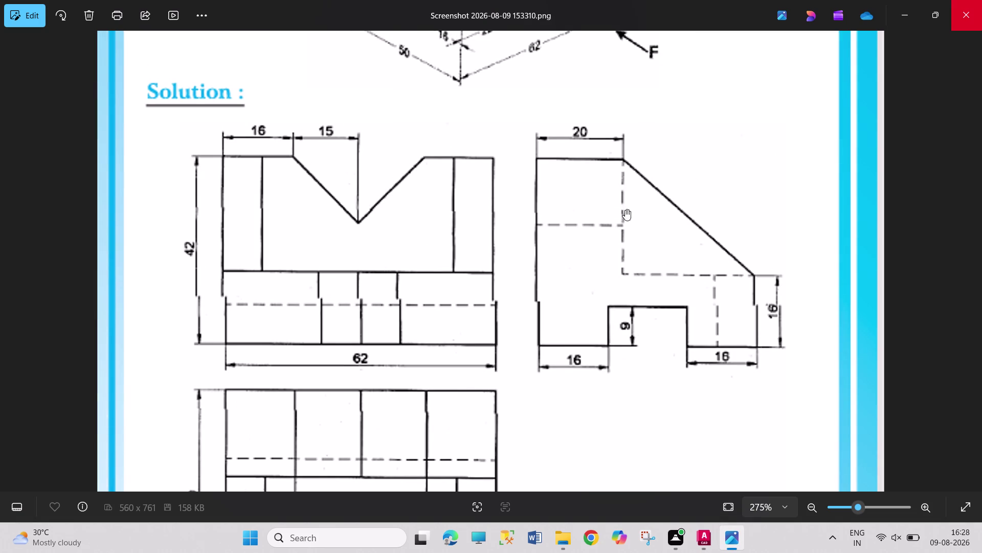
click(702, 534)
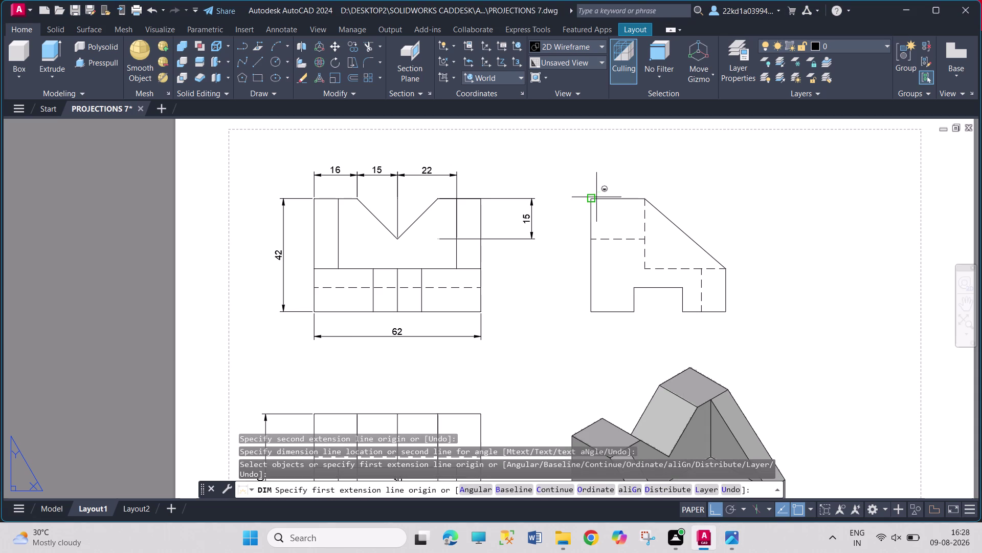
Dimension the side view's top 20, the left base 16 and the notch height 9.
click(590, 197)
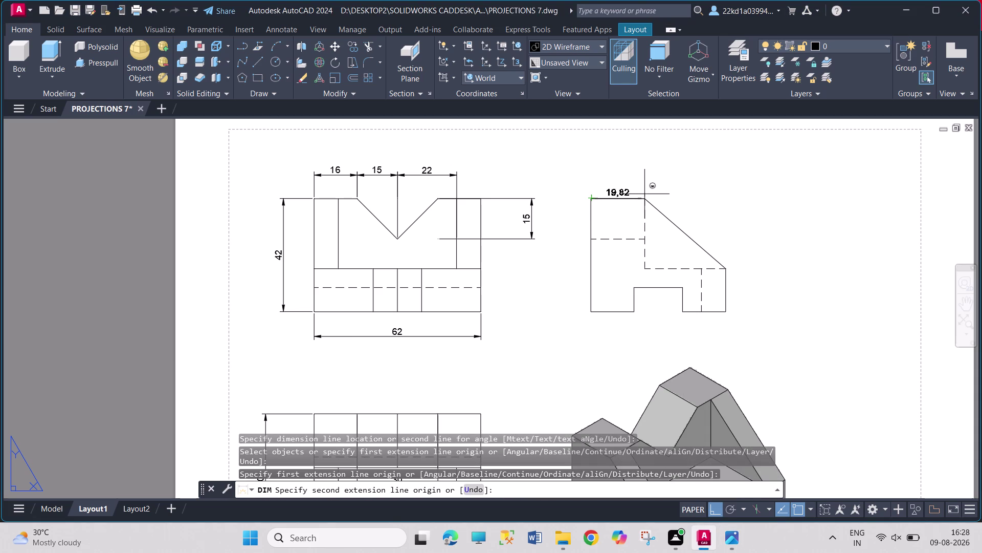
drag(646, 201, 646, 193)
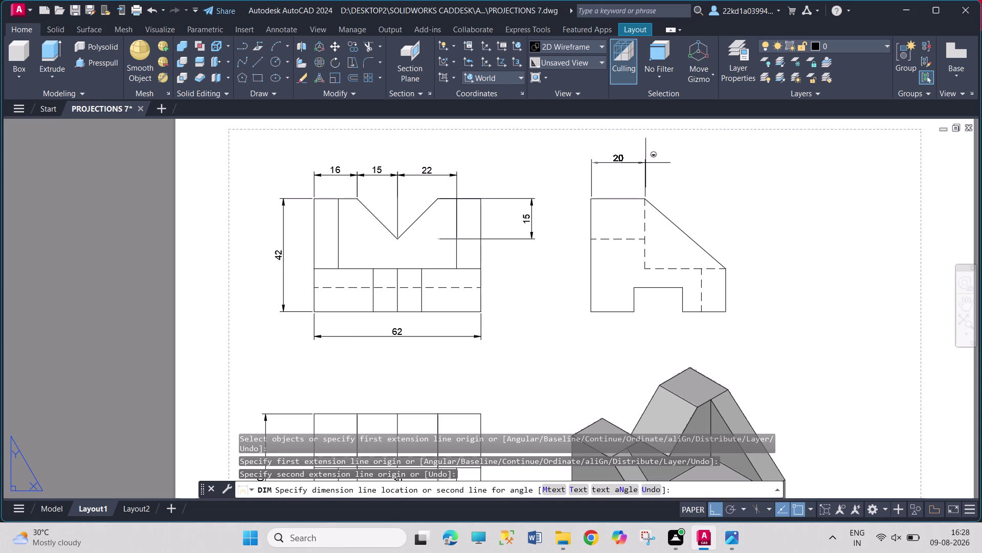
click(645, 163)
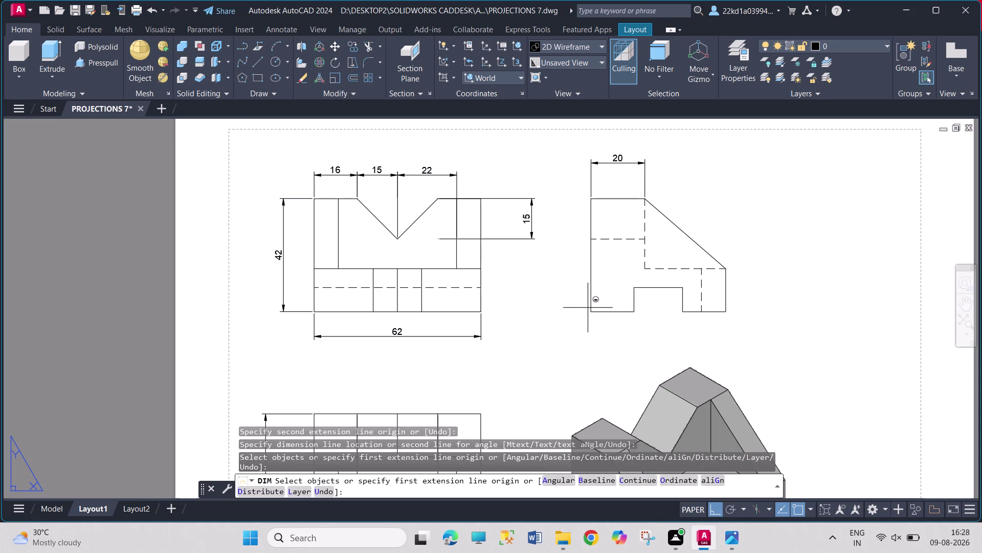
click(591, 311)
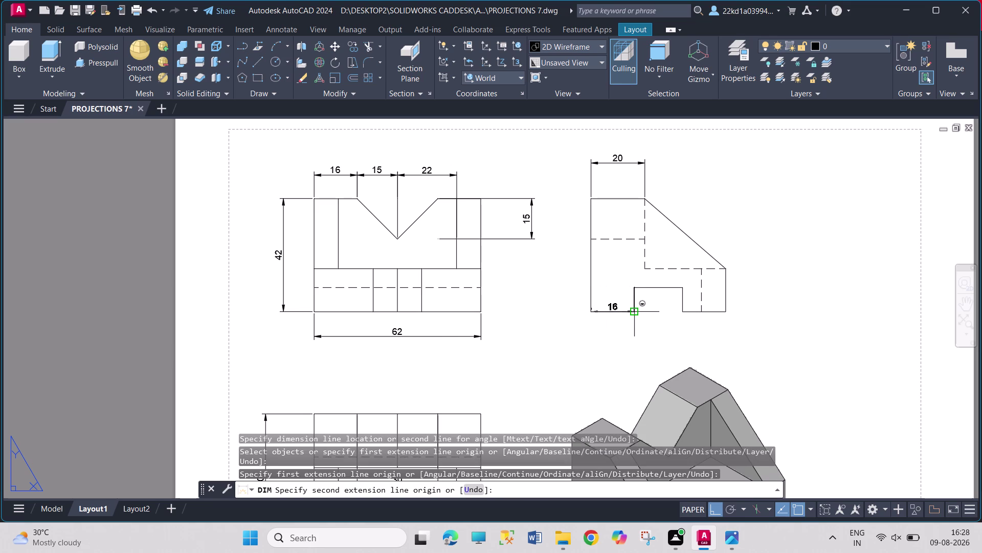
click(636, 310)
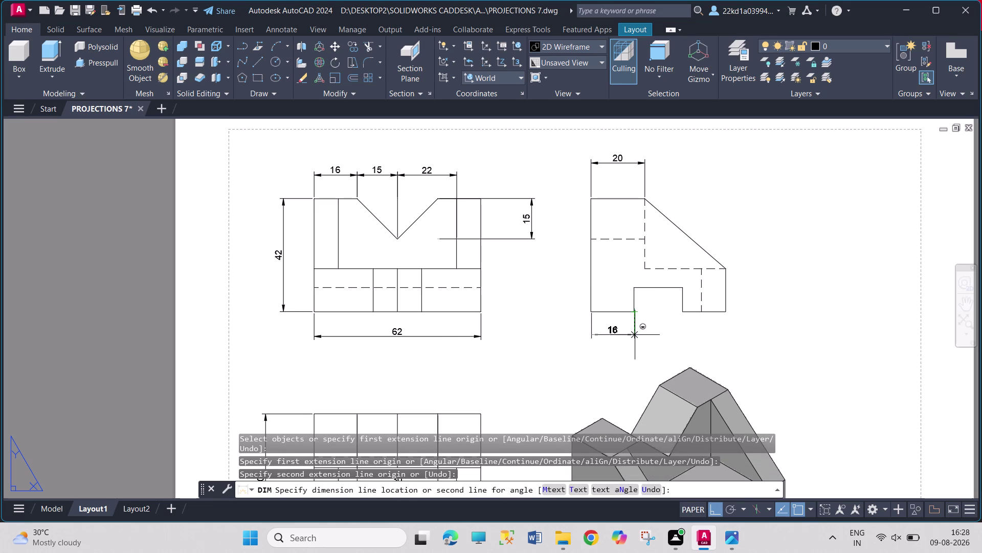
click(635, 335)
click(636, 309)
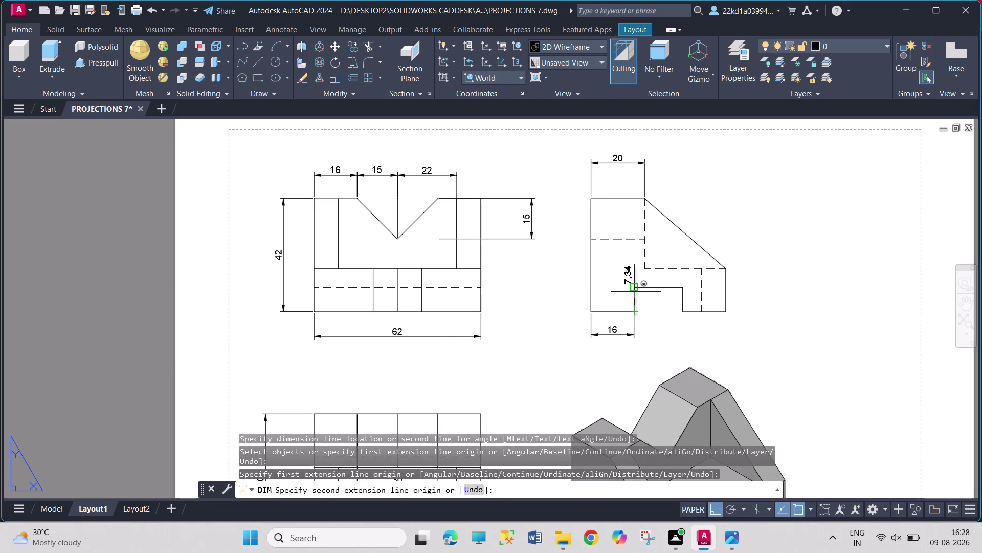
drag(634, 285, 629, 283)
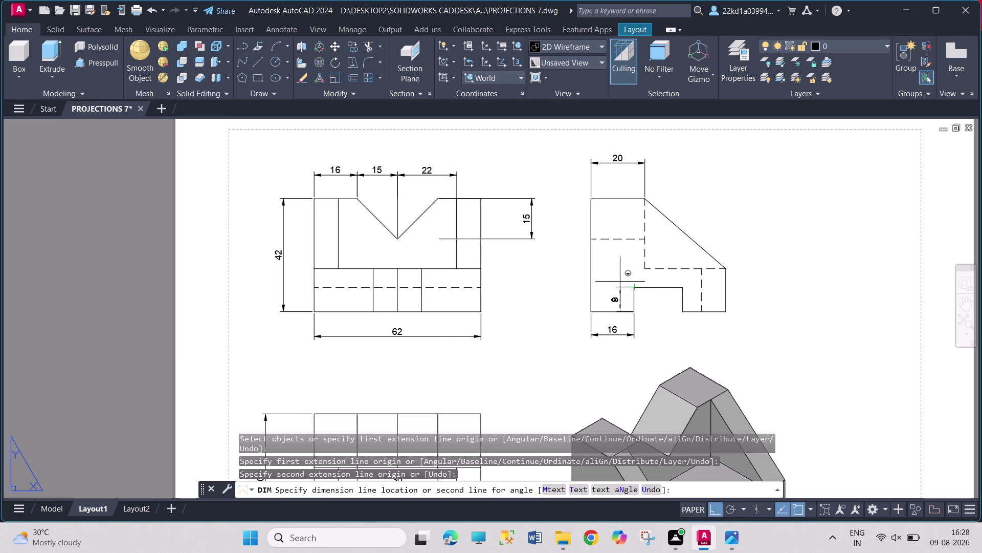
click(620, 282)
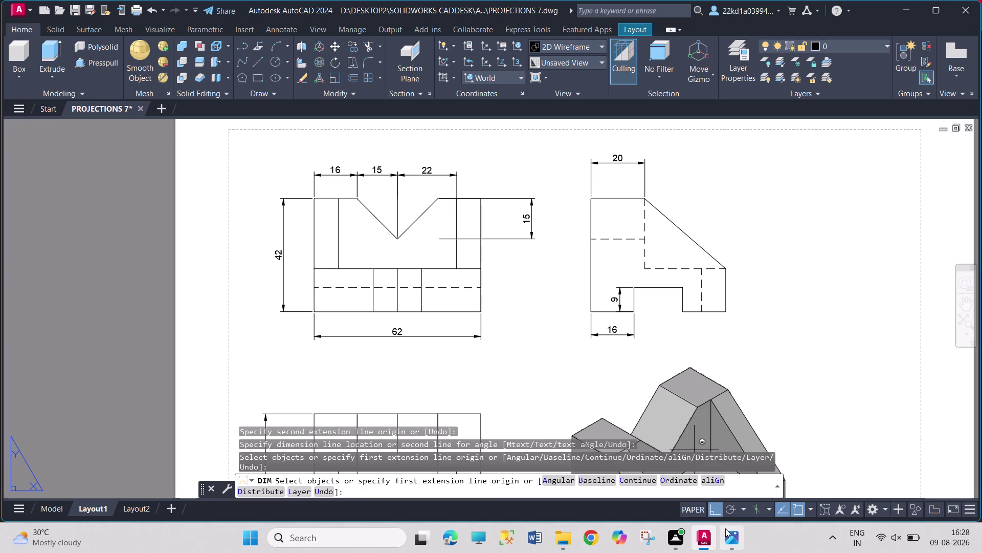
Check the reference, then dimension 16 along the side view's right base.
click(727, 528)
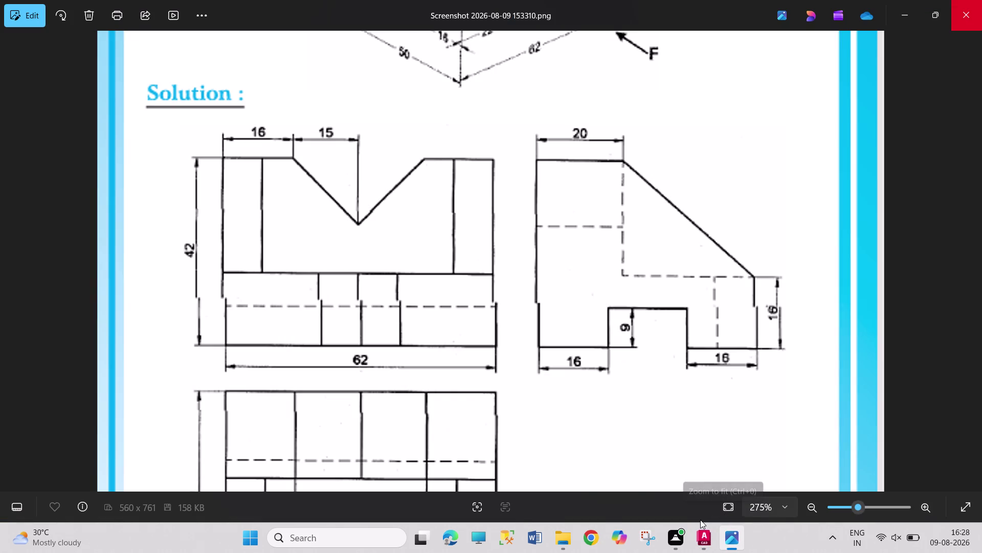
click(705, 538)
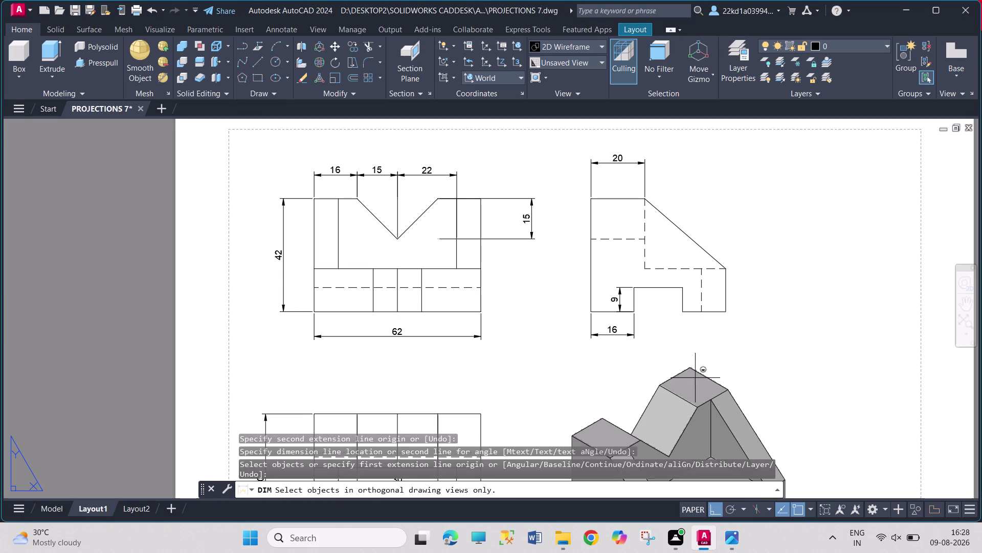
click(682, 308)
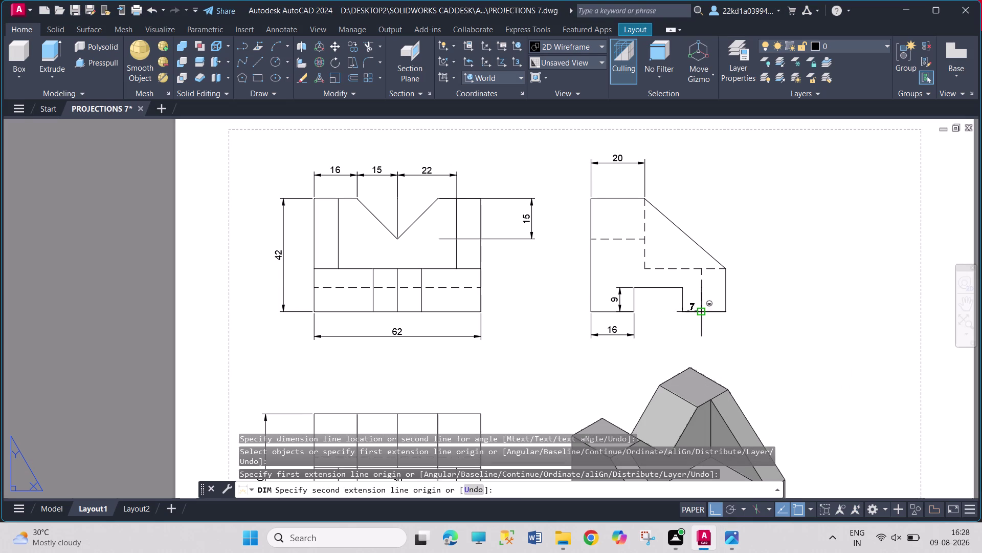
click(729, 308)
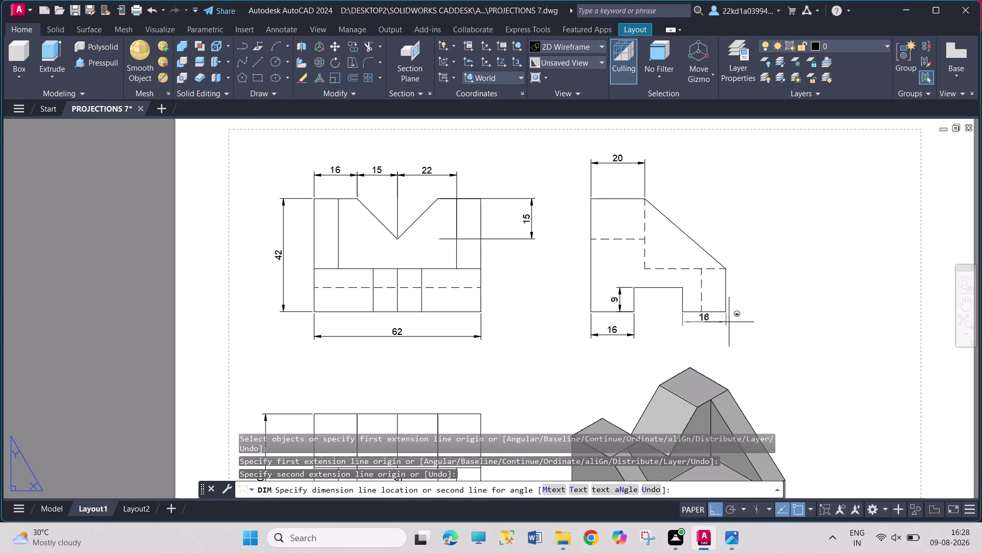
click(731, 331)
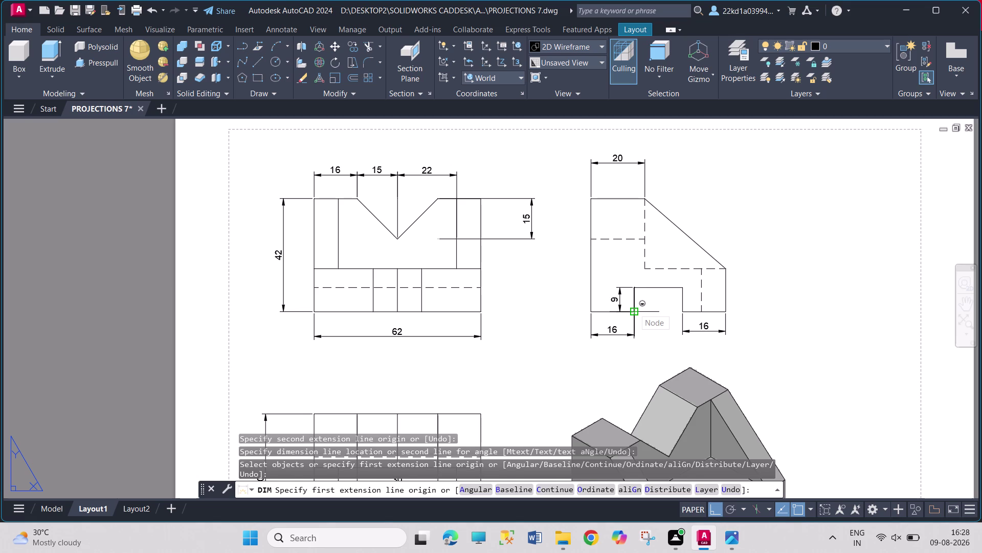
Add the 18 notch-width dimension and the vertical 16 on the right, then finish.
click(633, 308)
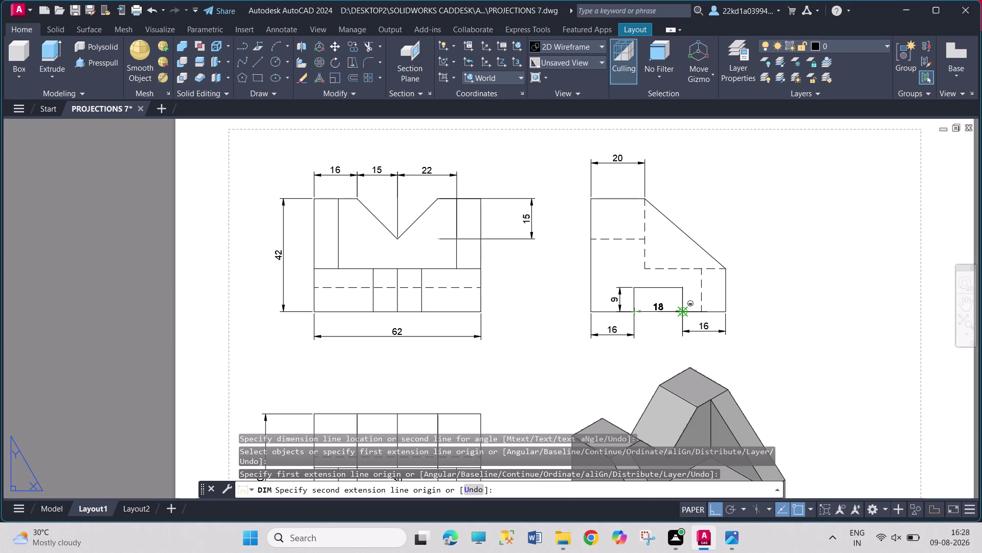
click(683, 313)
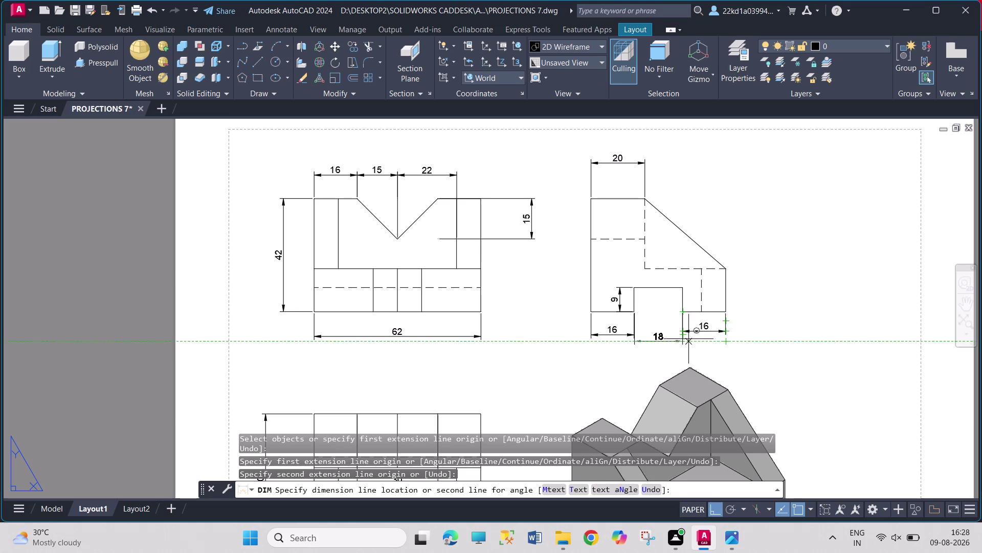
click(684, 333)
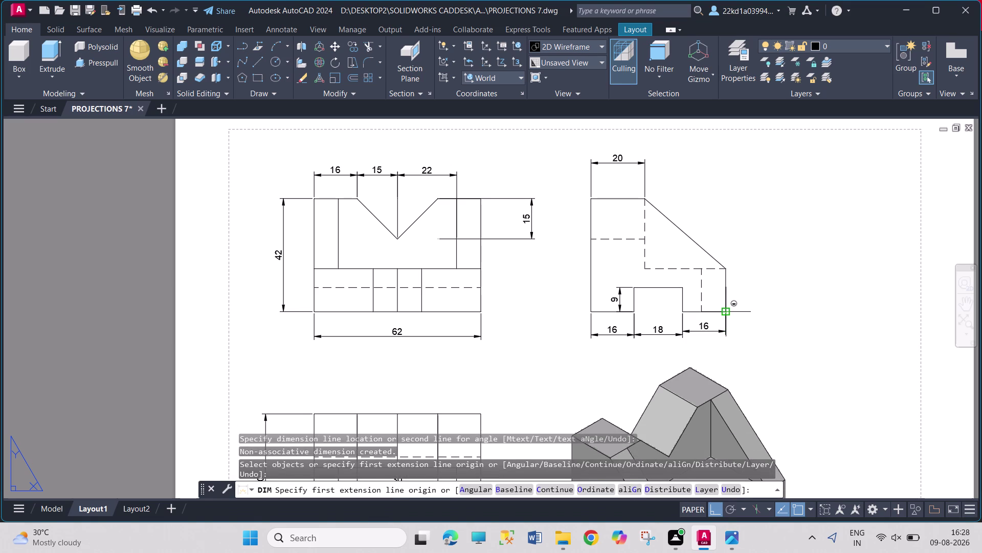
click(729, 315)
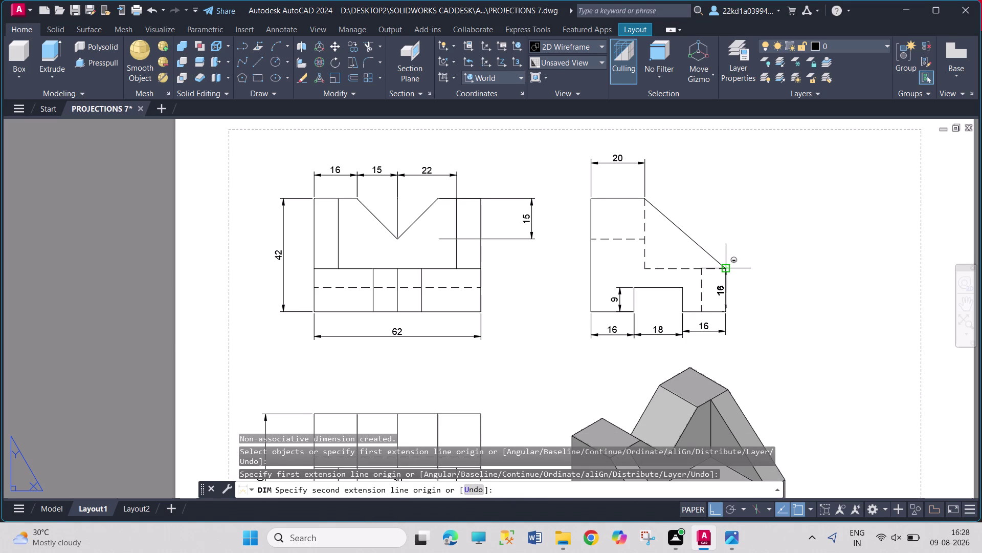
click(723, 267)
click(747, 281)
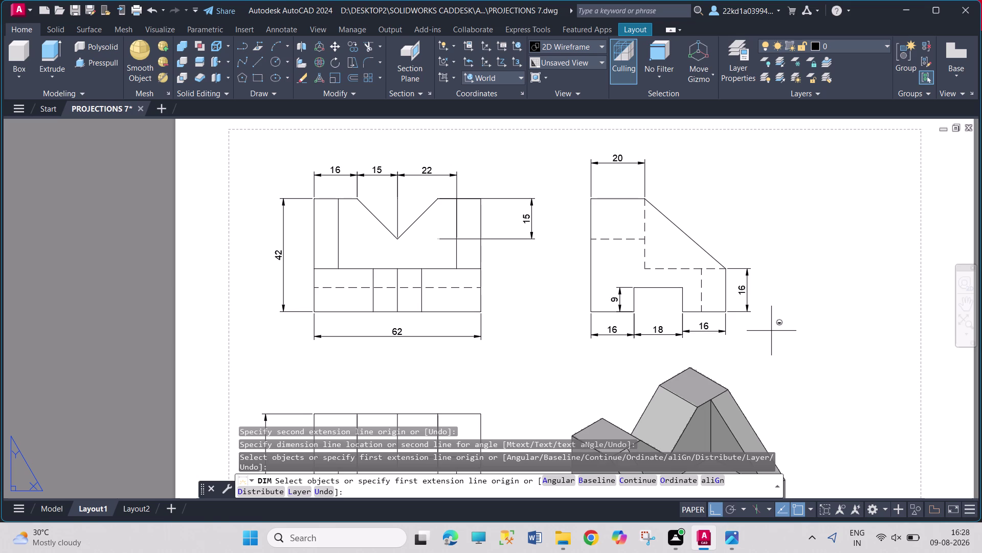
key(Escape)
key(Escape)
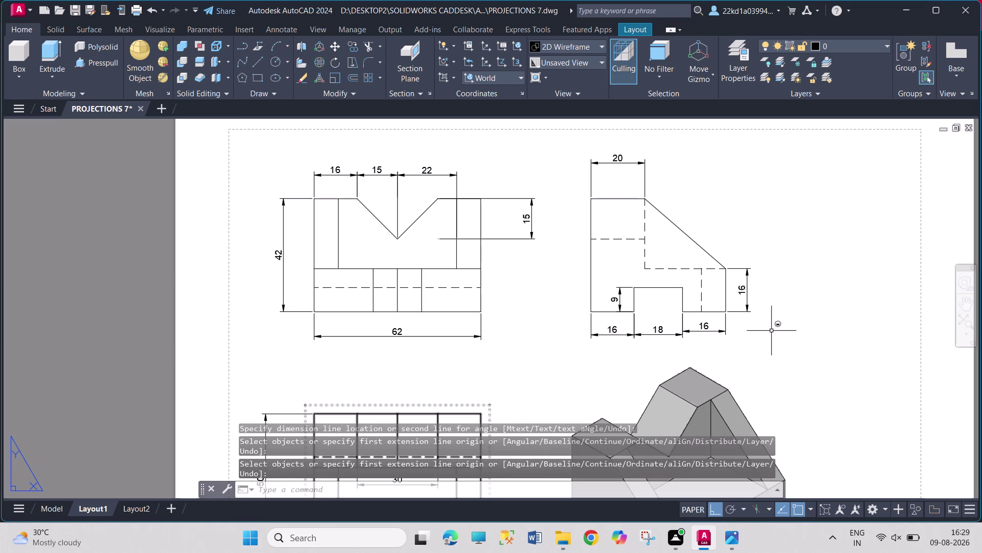
Insert the CADDESK title block at 0,0 with zero rotation.
key(i)
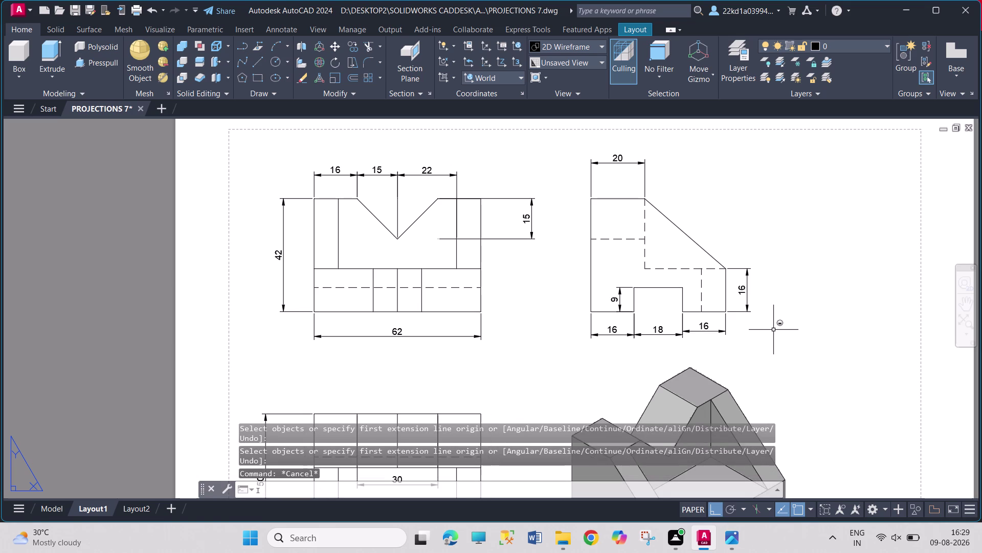
key(Return)
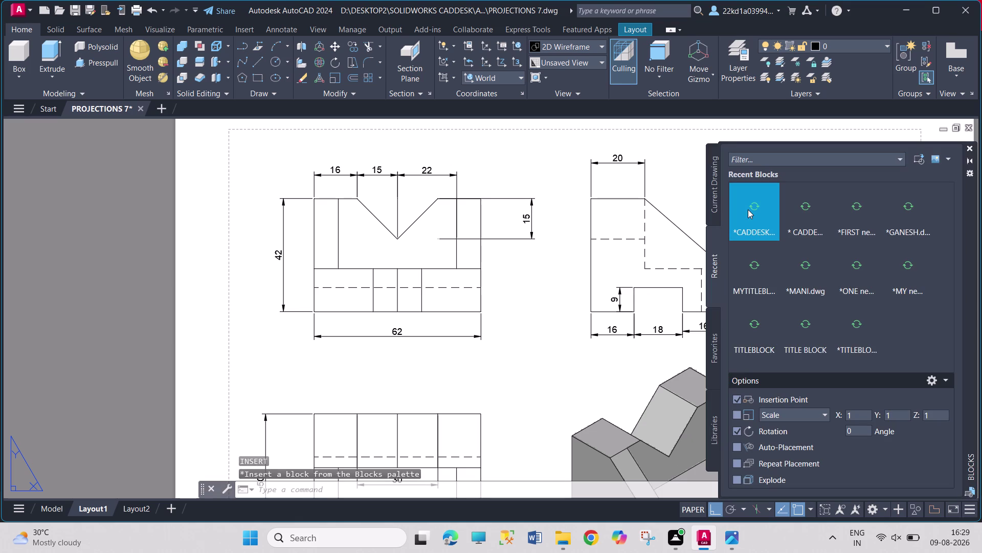
click(748, 209)
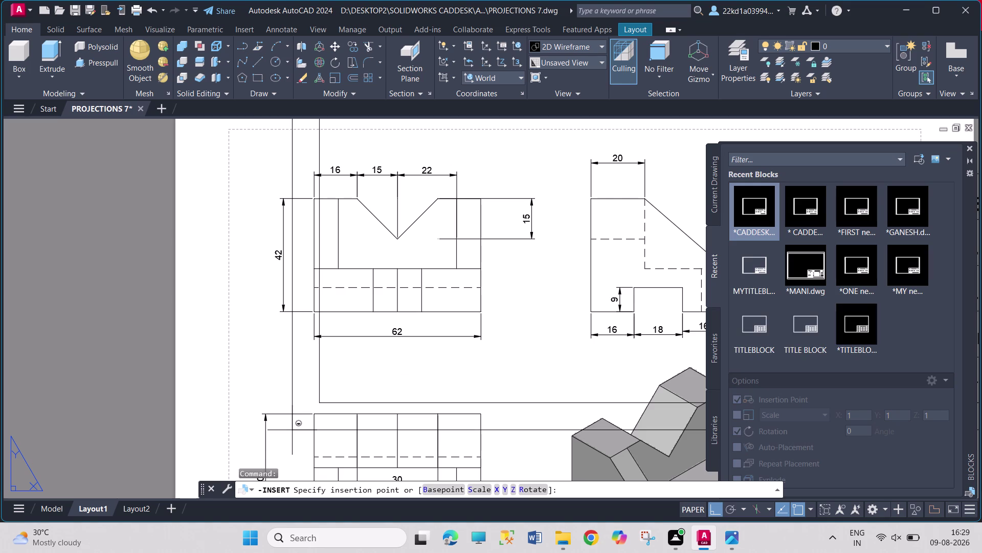
key(Insert)
key(Insert)
key(Insert)
key(Down)
key(Down)
key(0)
text(,)
text(0)
key(Return)
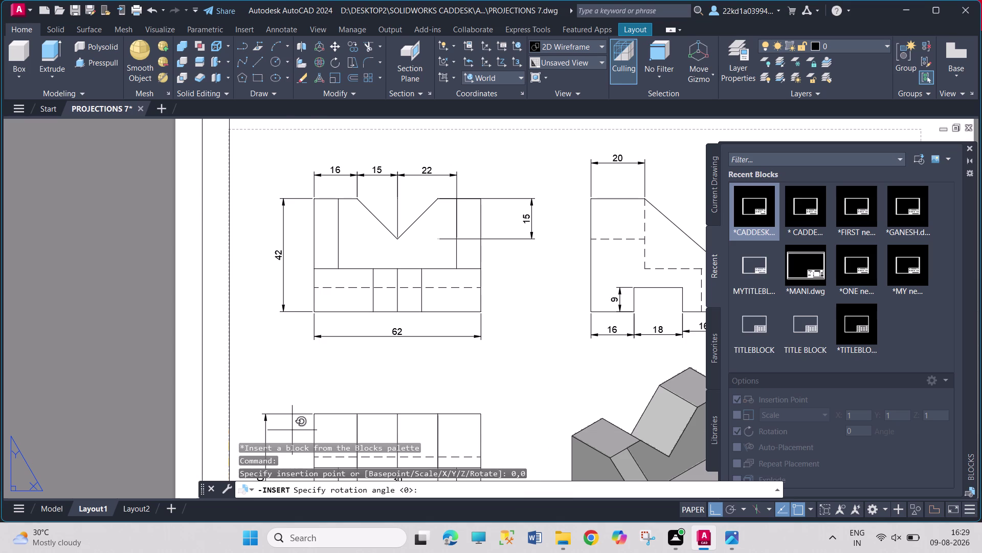
click(540, 424)
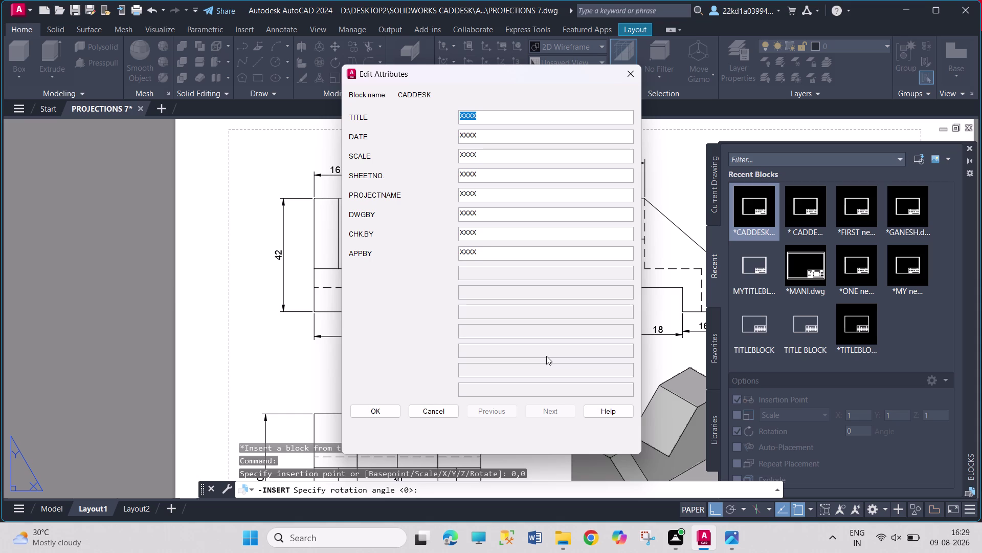
Enter AUTOCAD 3D PROJECTIONS as the title block's TITLE attribute.
key(a)
key(u)
text(TO)
text(CAD)
key(space)
text(3D)
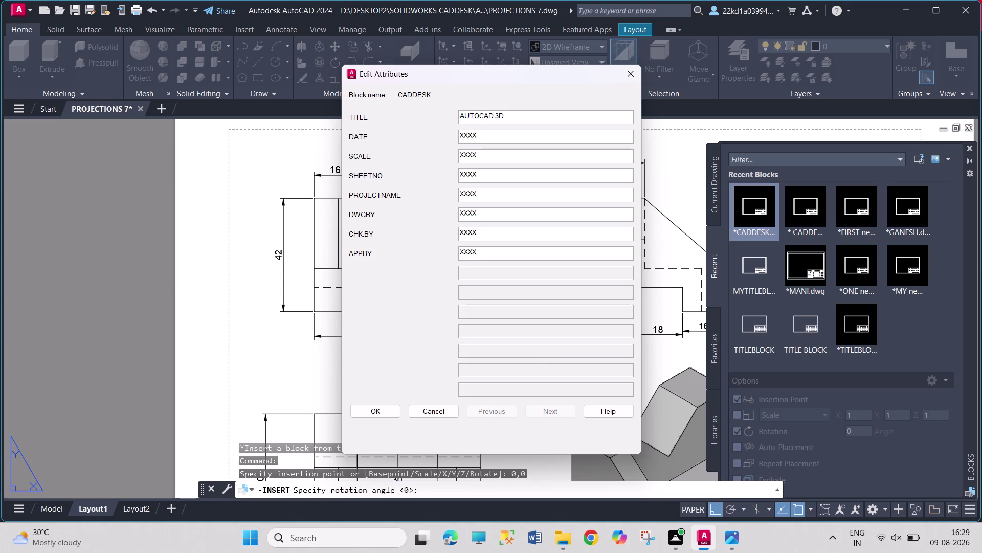
key(space)
text(PRO)
text(JECT)
text(IO)
text(NS)
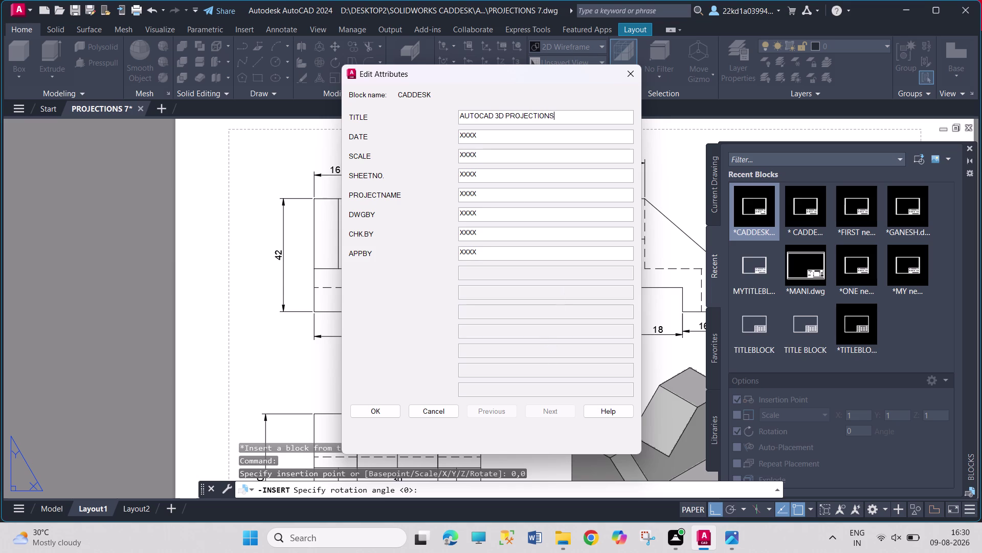
Set the DATE attribute to 9/8/2026 and accept the attribute values.
drag(490, 137, 436, 138)
text(9)
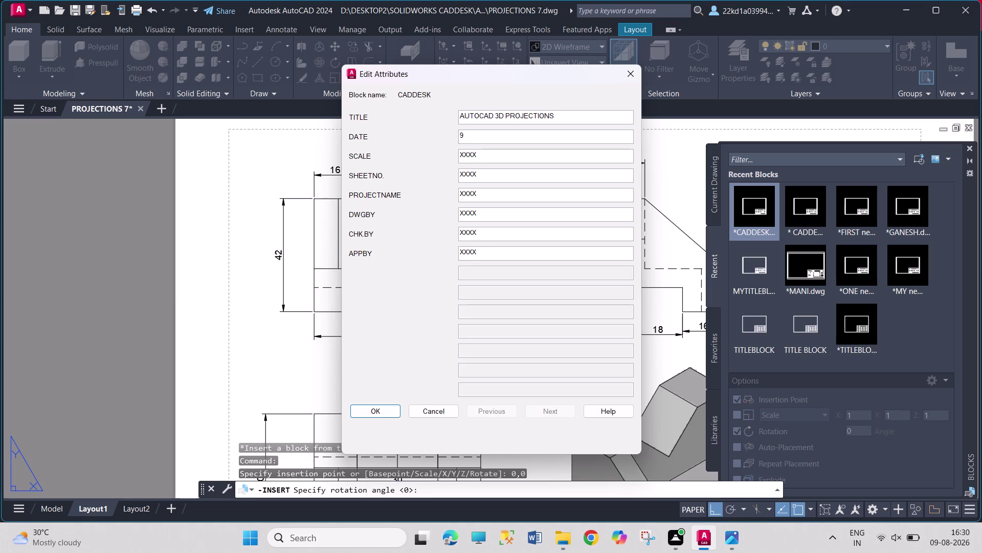
text(/8/20)
text(26)
drag(483, 151, 440, 151)
key(1)
click(568, 542)
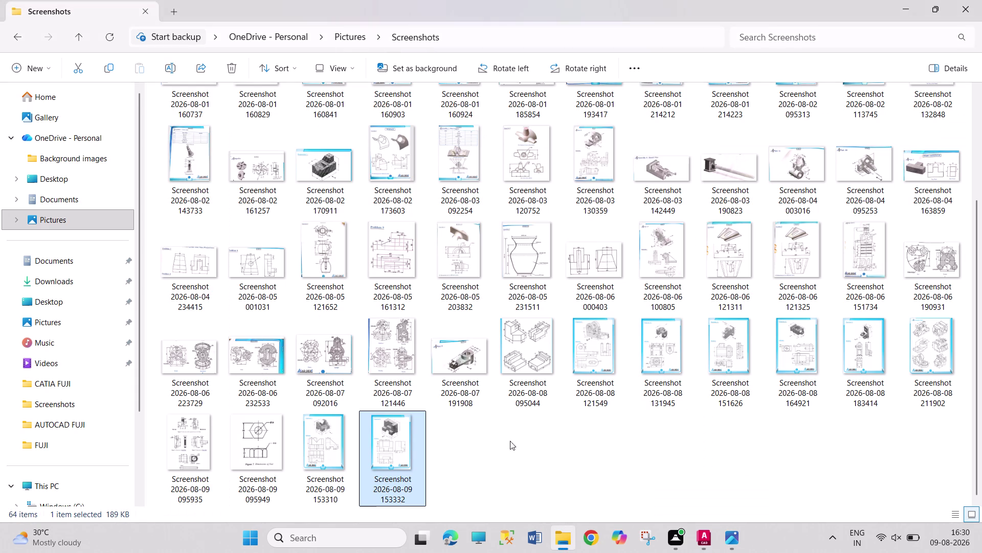
Cancel the address-bar edit in the Screenshots folder and return to the AutoCAD drawing.
click(531, 36)
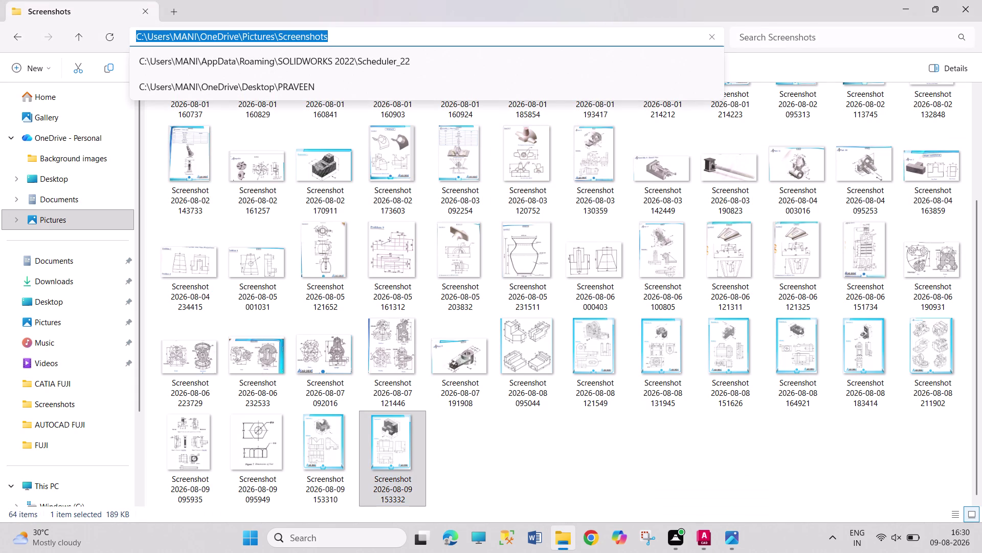
drag(144, 37, 148, 43)
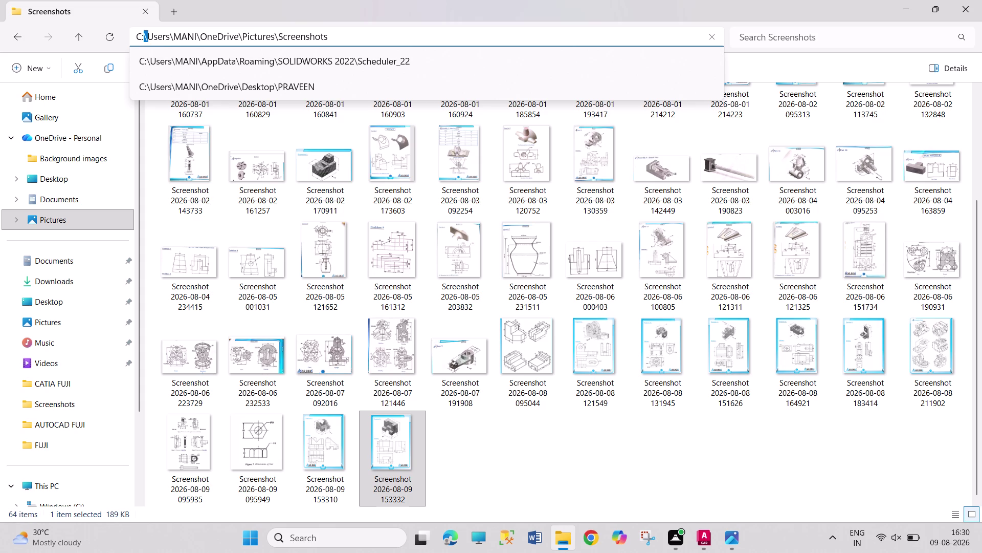
drag(146, 38, 140, 38)
key(ctrl+c)
click(498, 441)
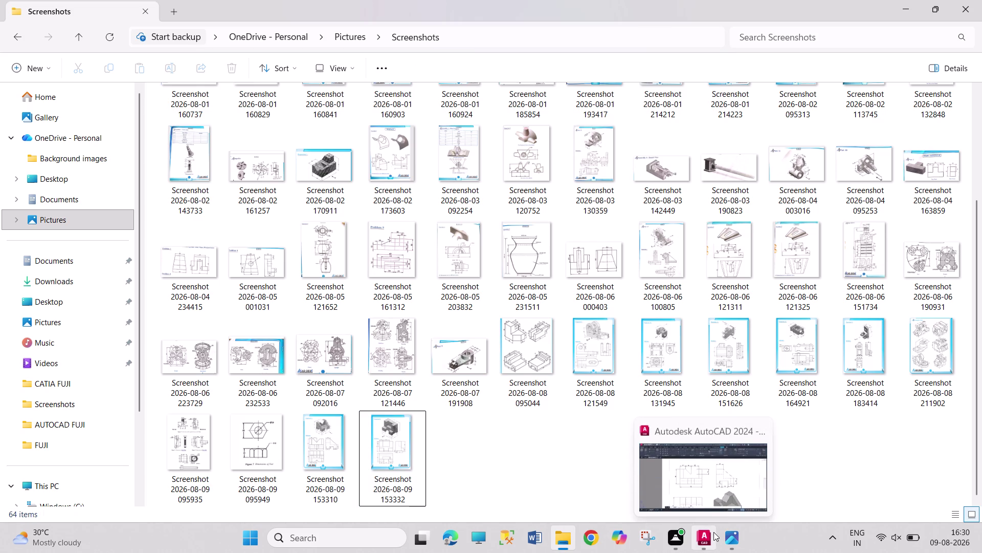
click(692, 541)
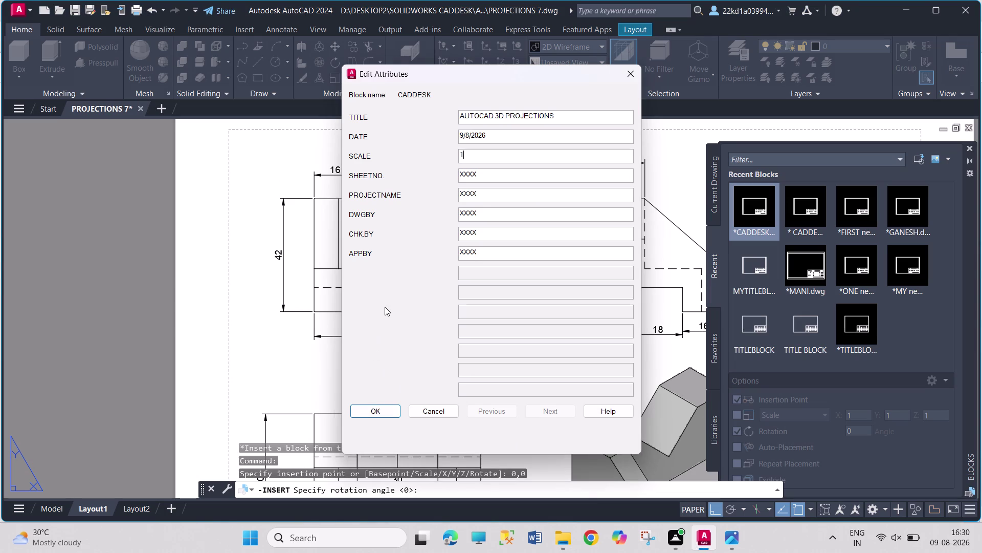
Enter scale 1:1 and sheet number 1 in the title block attributes.
key(ctrl+v)
key(1)
drag(482, 174, 450, 171)
key(1)
Replace the project name placeholder with '3D MODULE'.
drag(484, 197, 474, 195)
drag(474, 196, 440, 191)
text(3D)
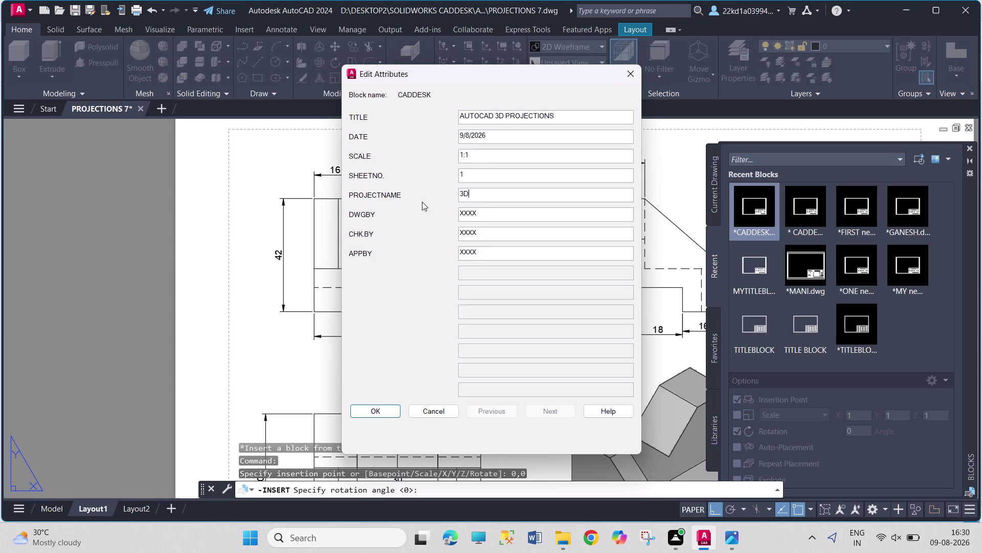
key(space)
text(M)
key(o)
key(d)
text(UL)
key(e)
Enter 'Praveen' as the drafter's name and confirm the title block values.
drag(488, 211, 399, 196)
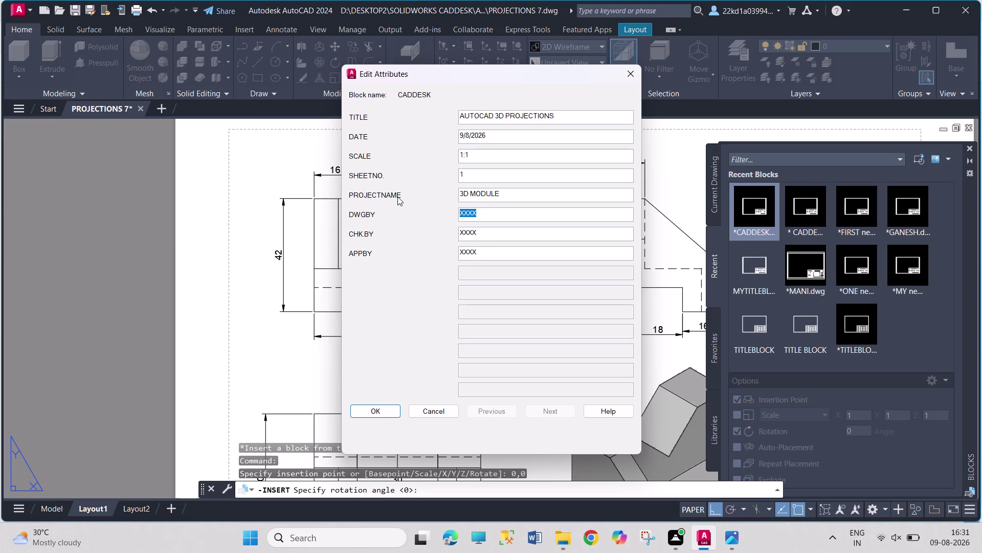
key(p)
text(ra)
text(v)
text(ee)
key(n)
click(383, 411)
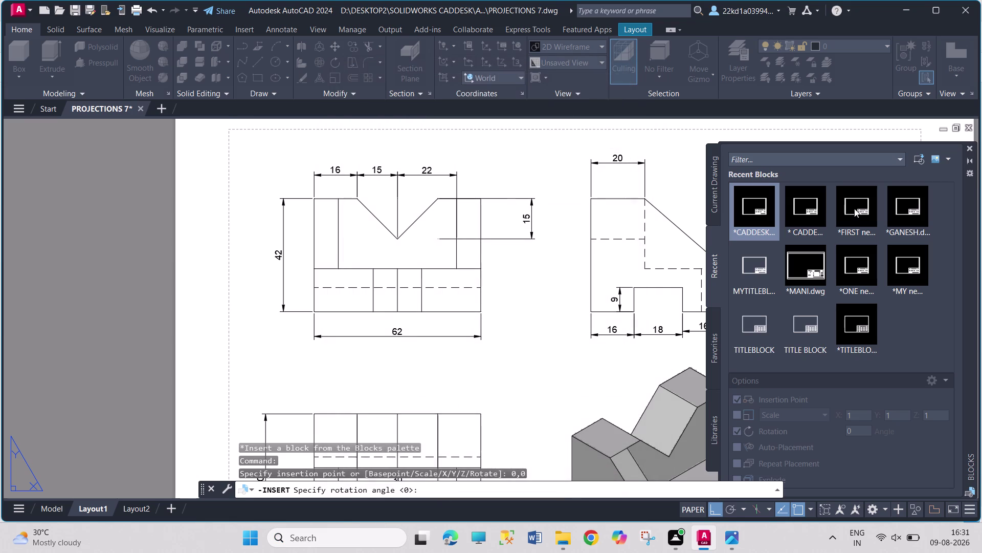
click(968, 150)
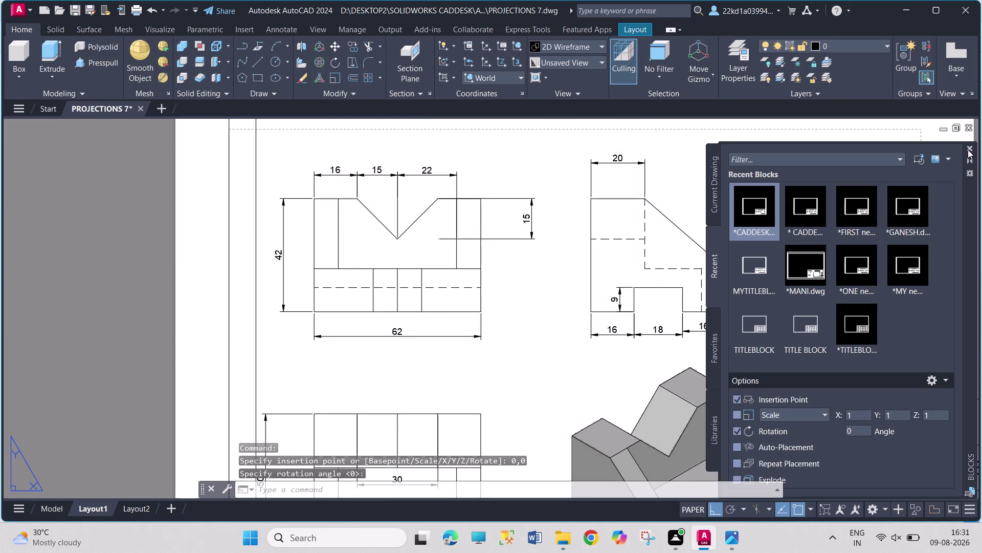
scroll(down, 3)
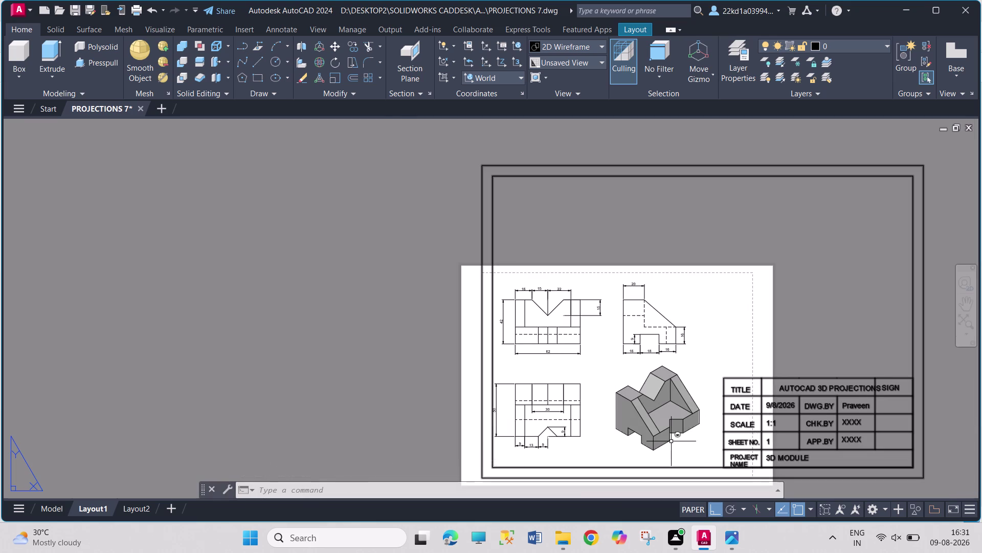
Open the Page Setup Manager from the Layout ribbon tab.
scroll(down, 3)
scroll(up, 3)
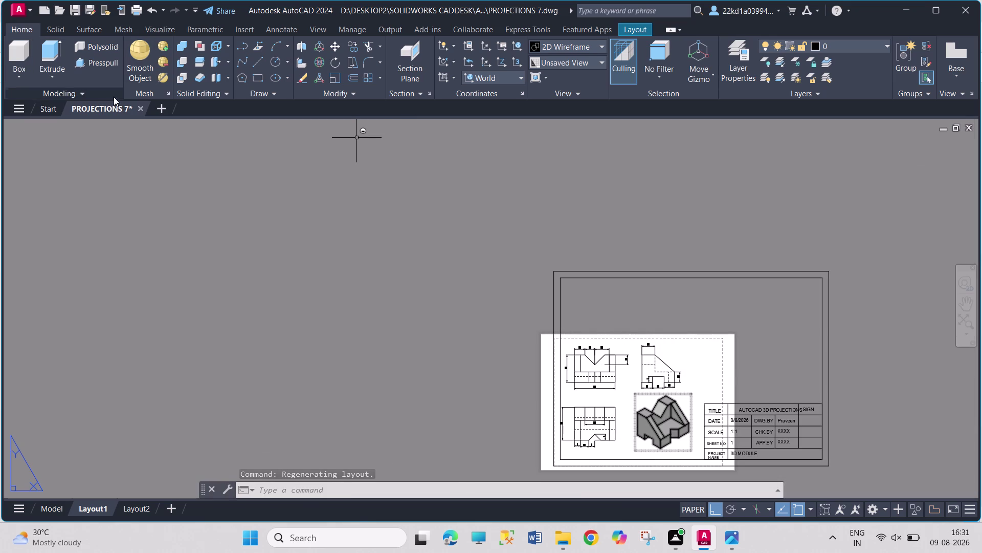
click(631, 29)
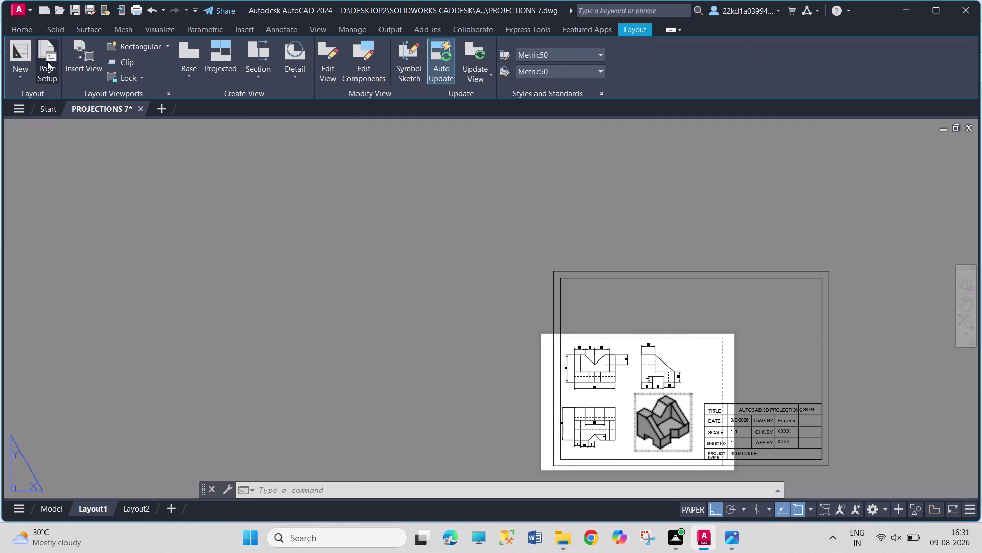
click(48, 62)
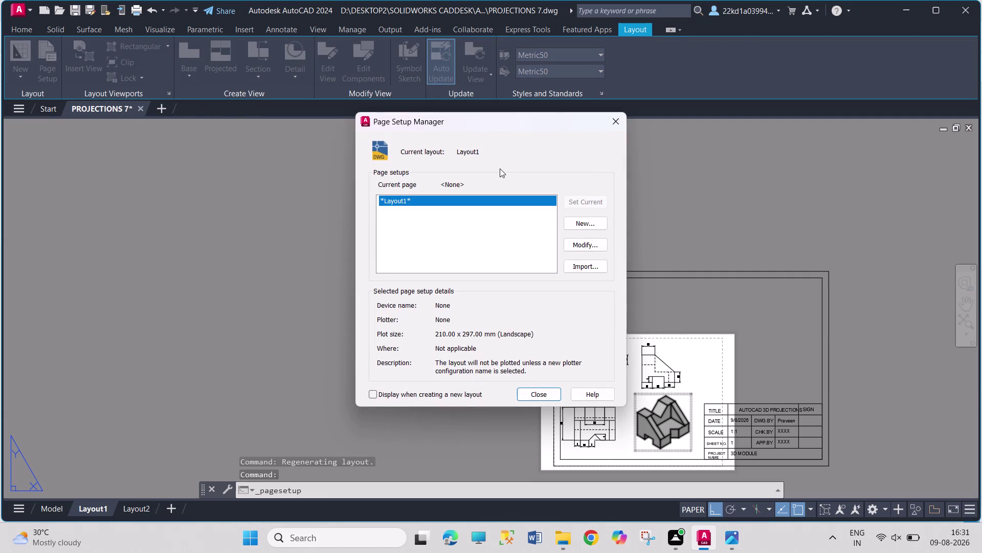
Modify Layout1's page setup to ISO full bleed A3 paper and the DWG To PDF plotter.
click(576, 245)
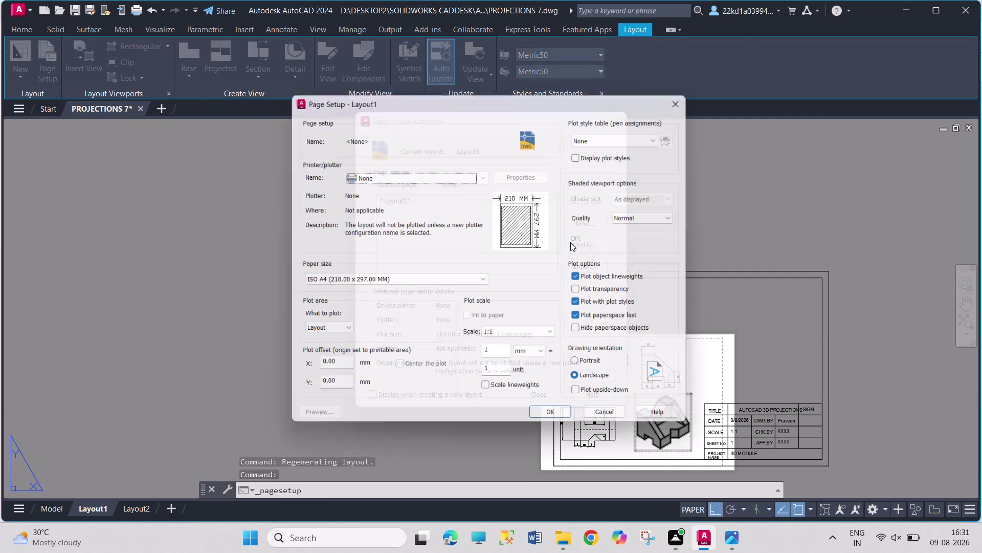
click(428, 284)
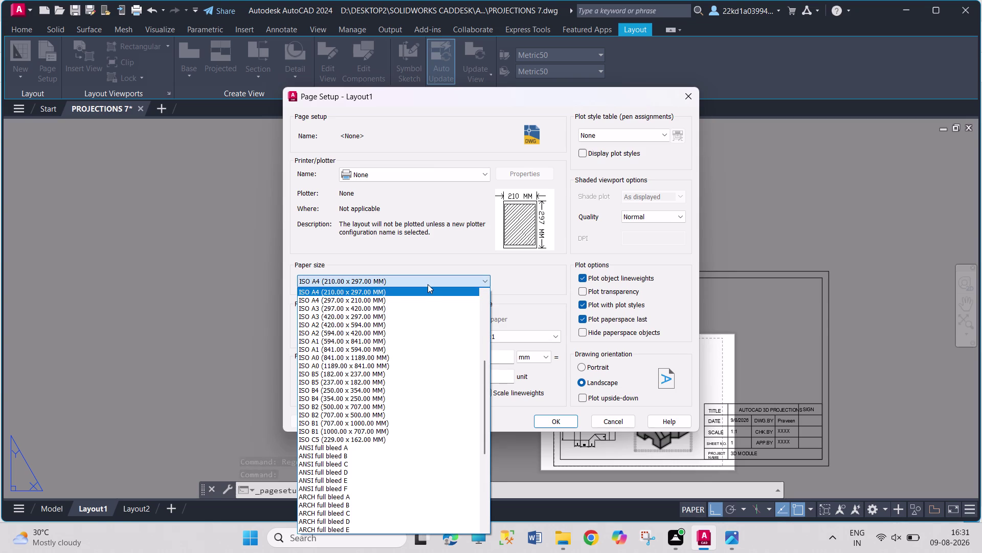
scroll(down, 3)
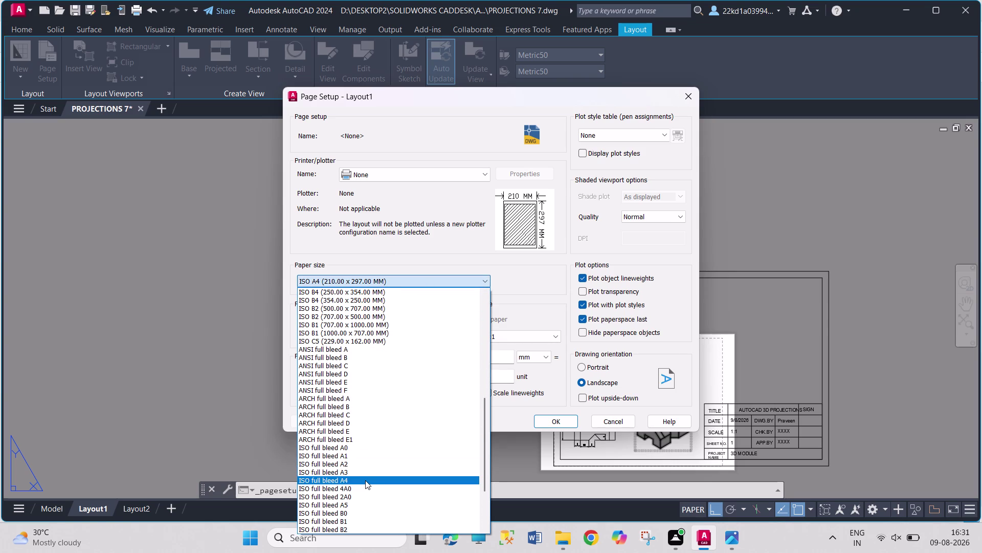
click(359, 471)
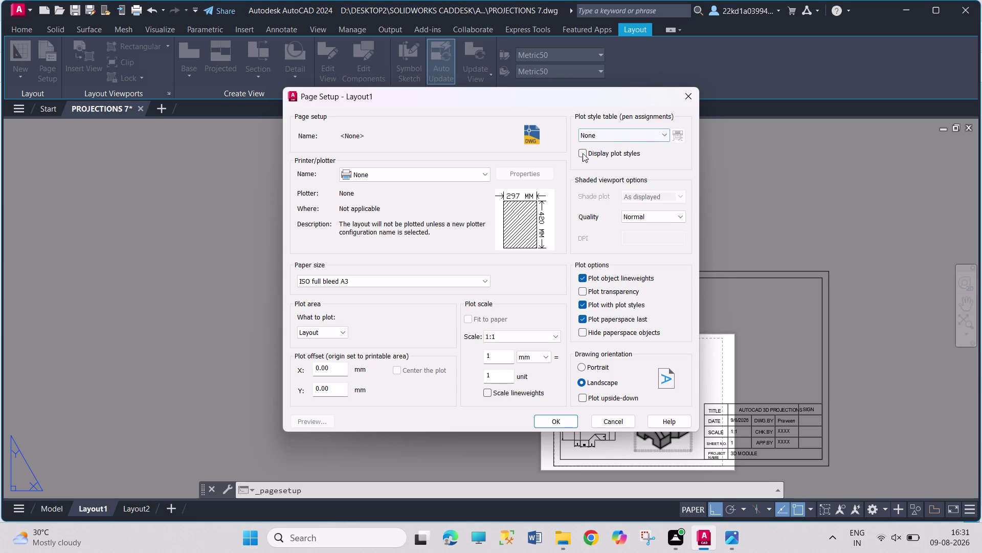
click(466, 177)
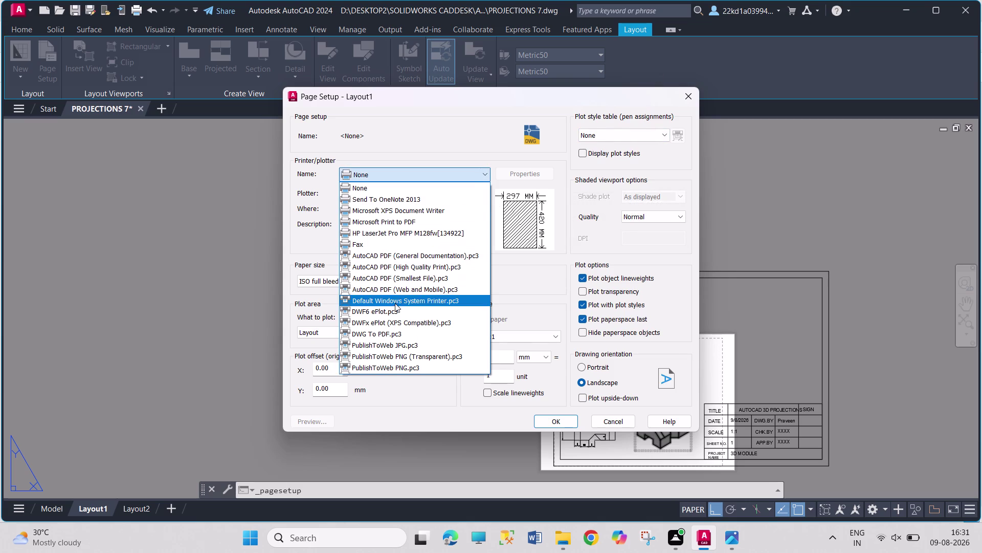
click(385, 329)
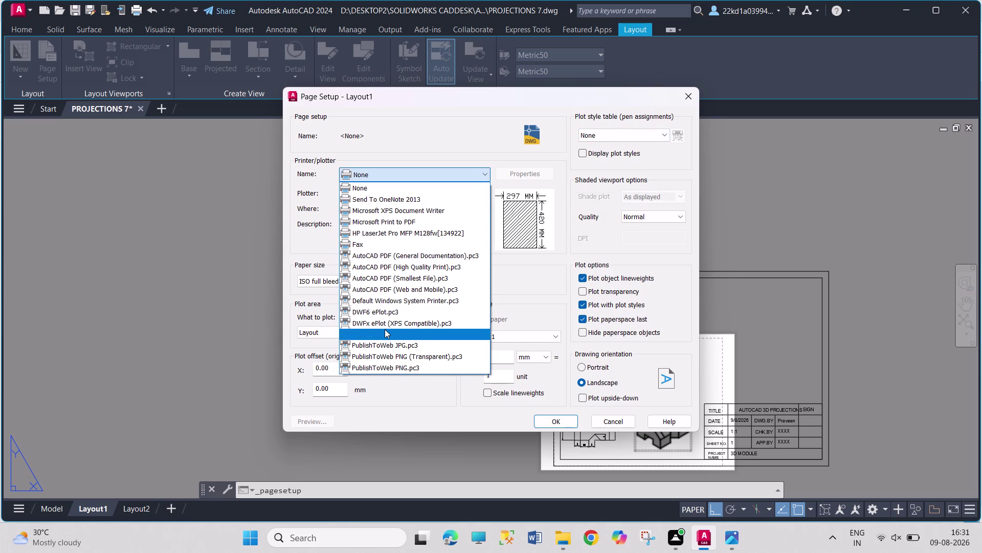
click(648, 217)
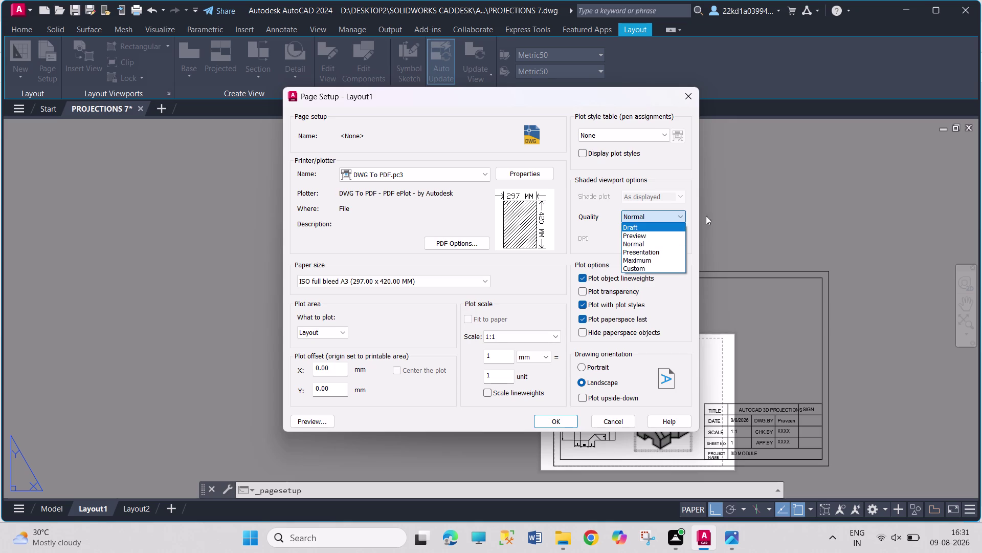
Assign the monochrome.ctb plot style, apply the setup and close the manager.
click(721, 214)
click(624, 134)
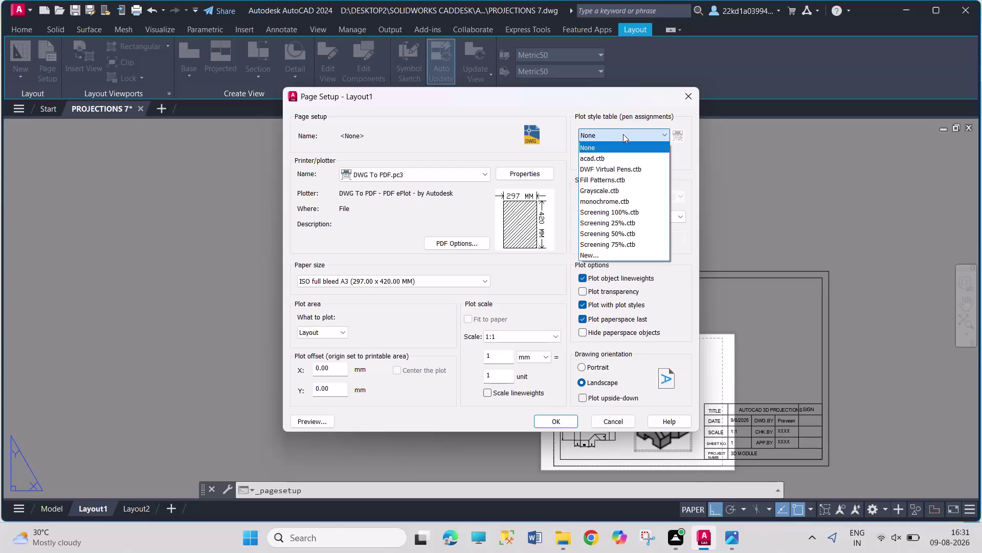
click(617, 198)
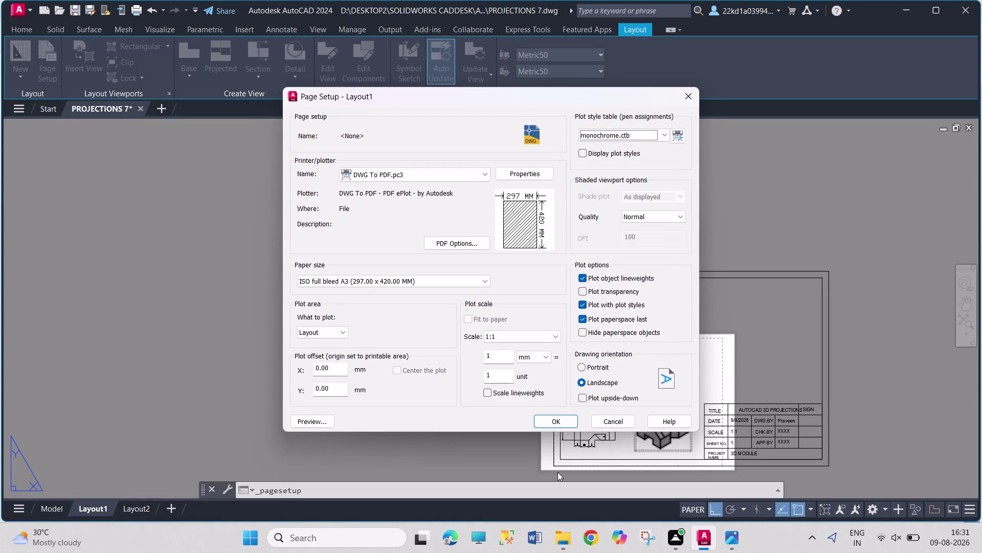
click(563, 418)
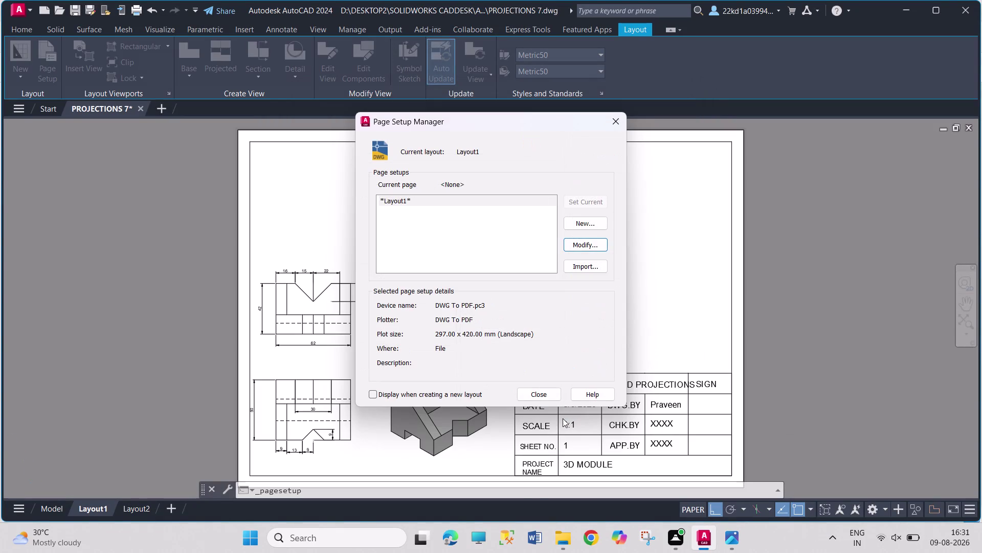
click(533, 396)
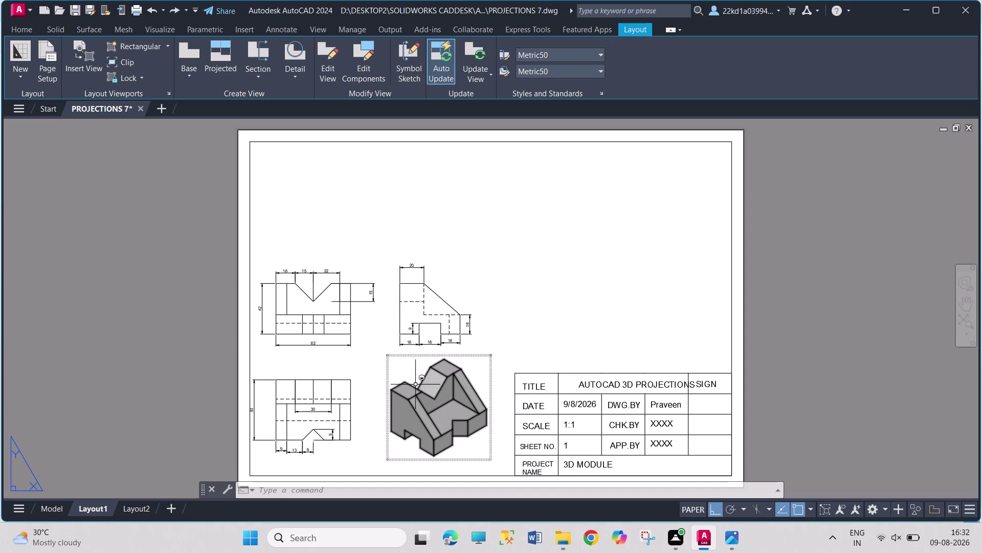
click(393, 233)
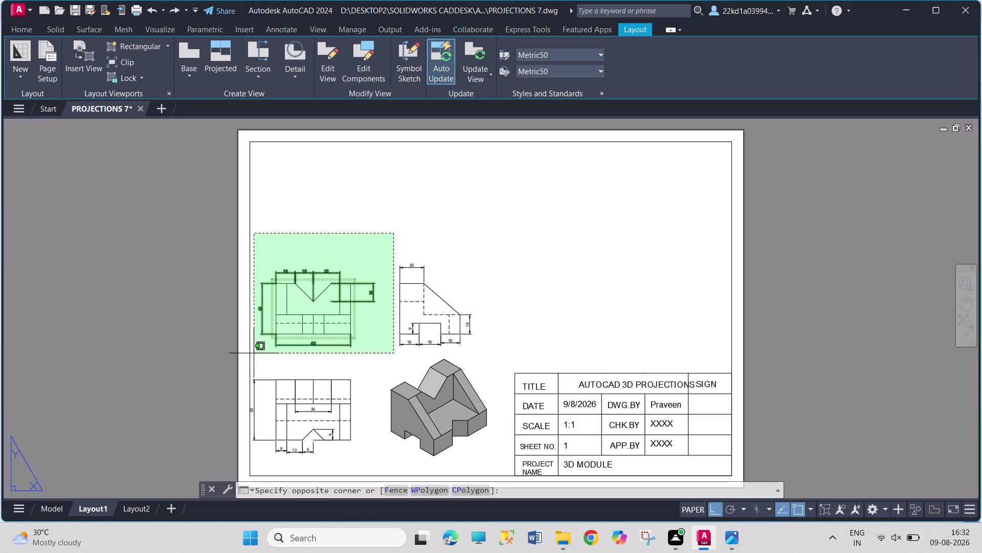
click(254, 353)
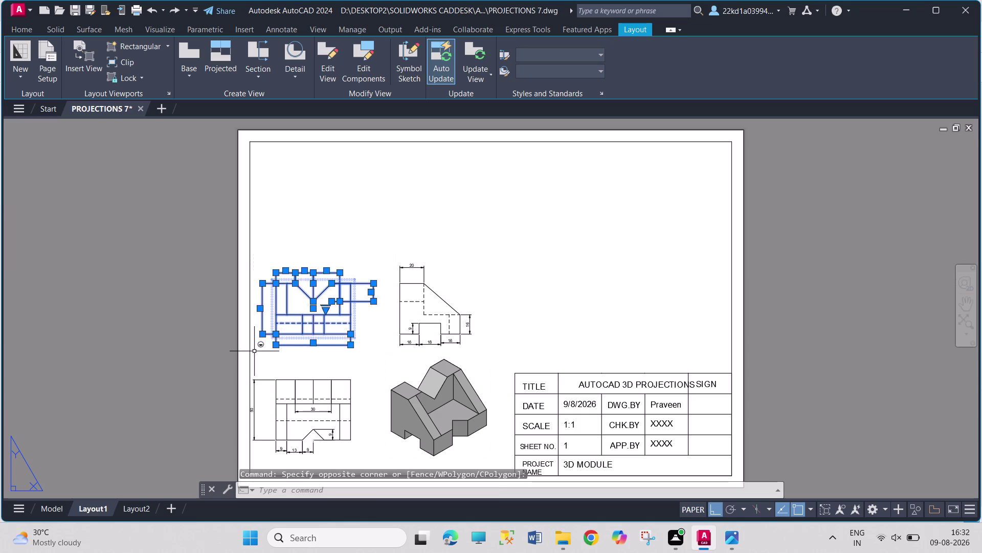
key(m)
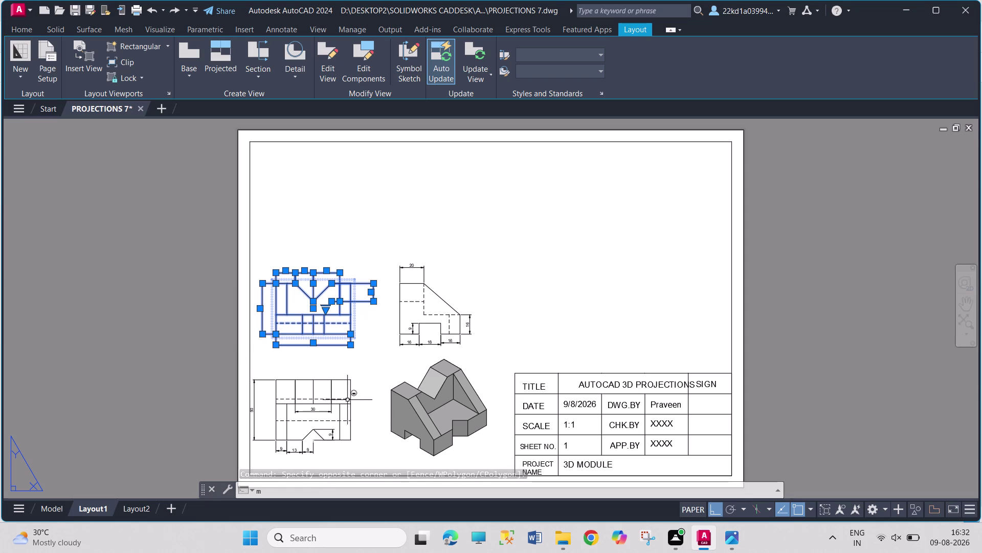
key(Return)
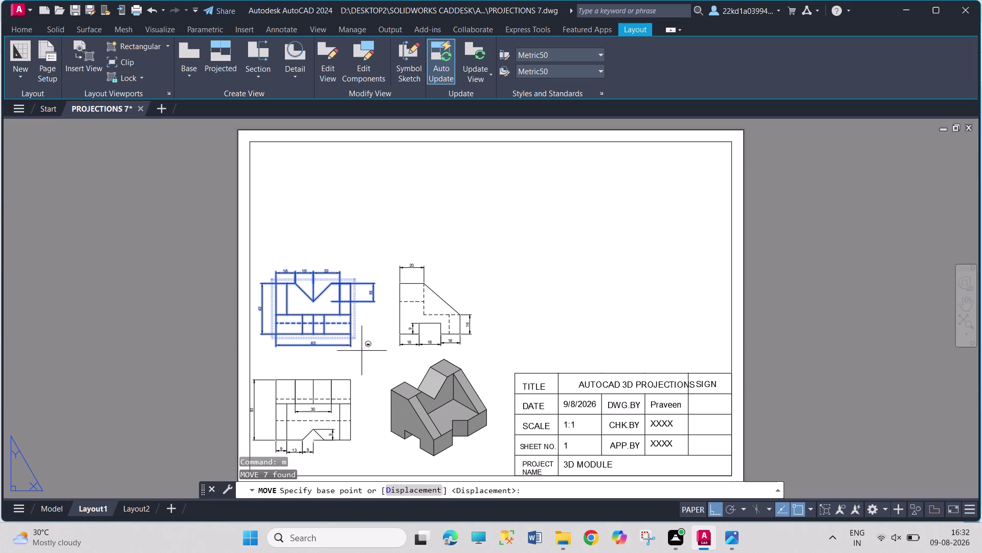
drag(353, 347, 354, 341)
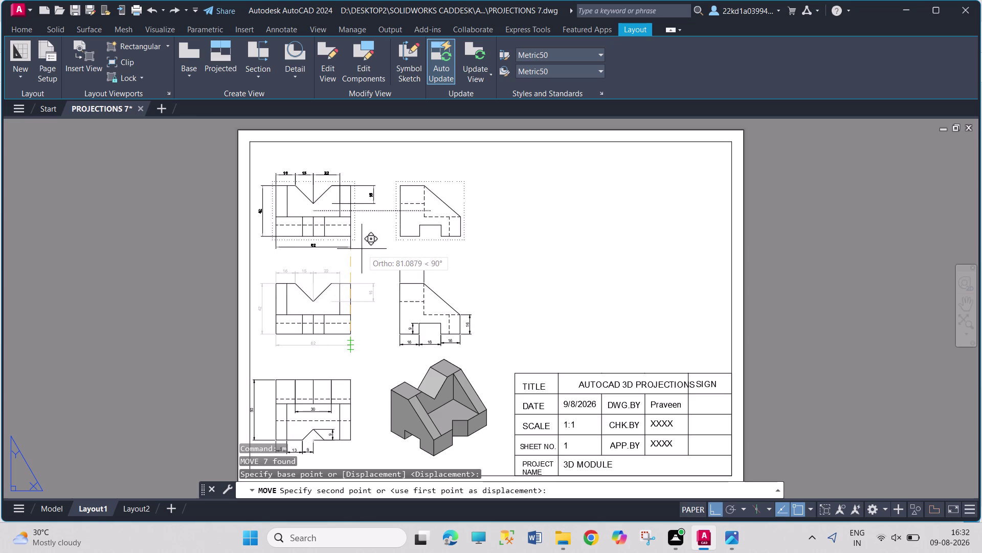
click(362, 249)
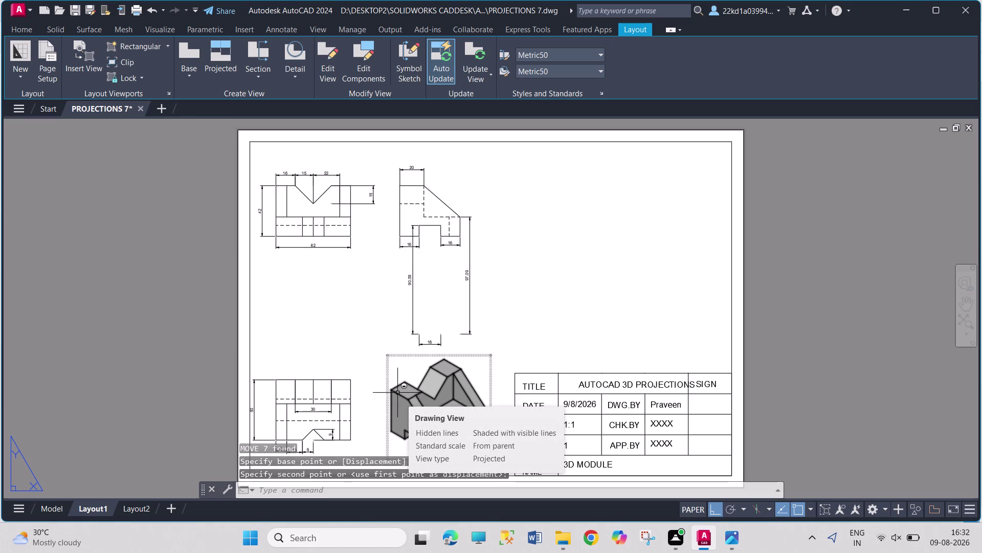
key(ctrl+z)
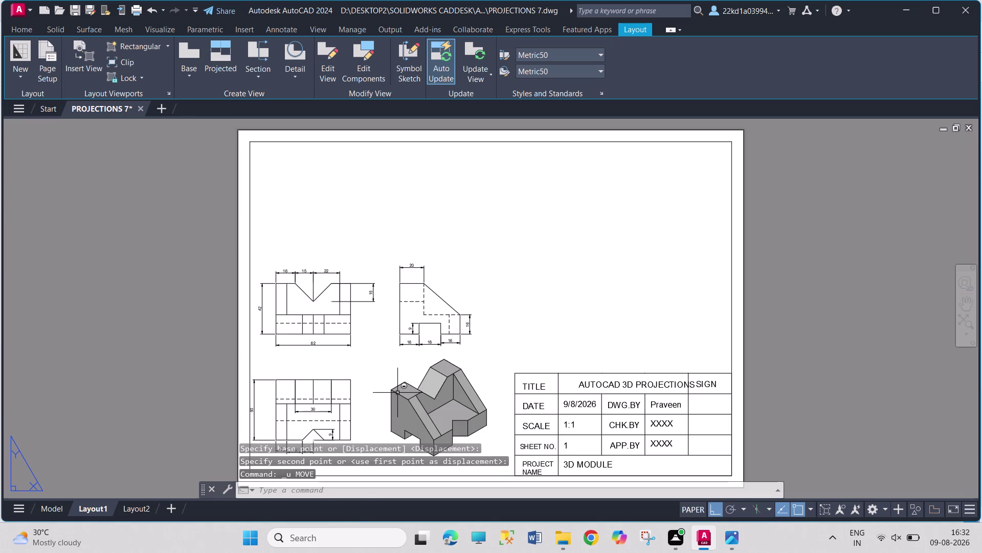
click(505, 224)
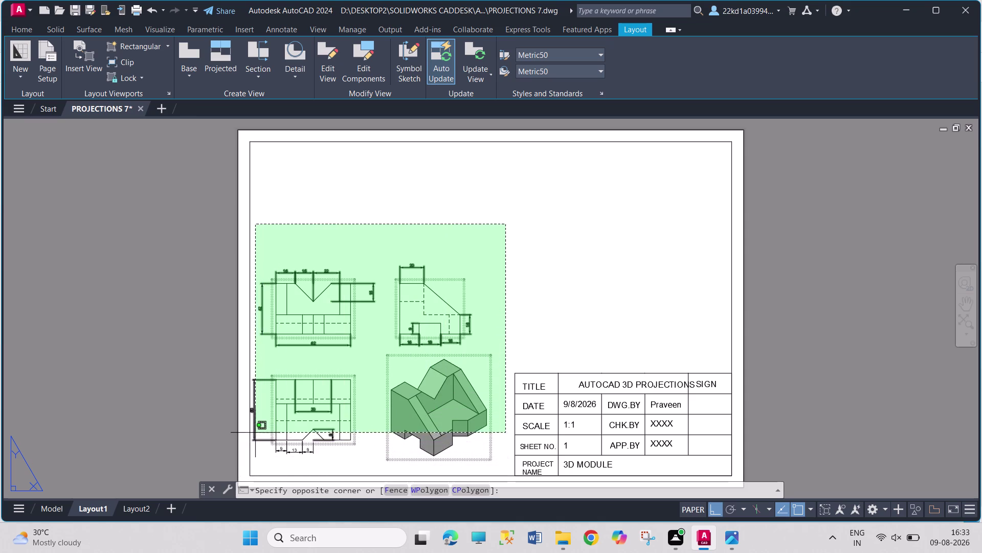
Move all selected drawing views higher on the sheet with MOVE.
click(252, 442)
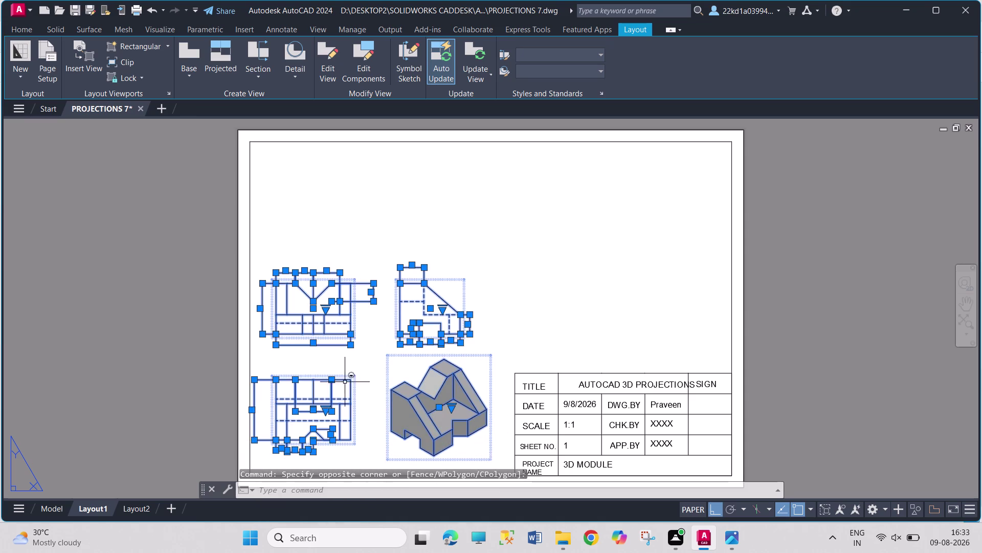
click(434, 296)
key(m)
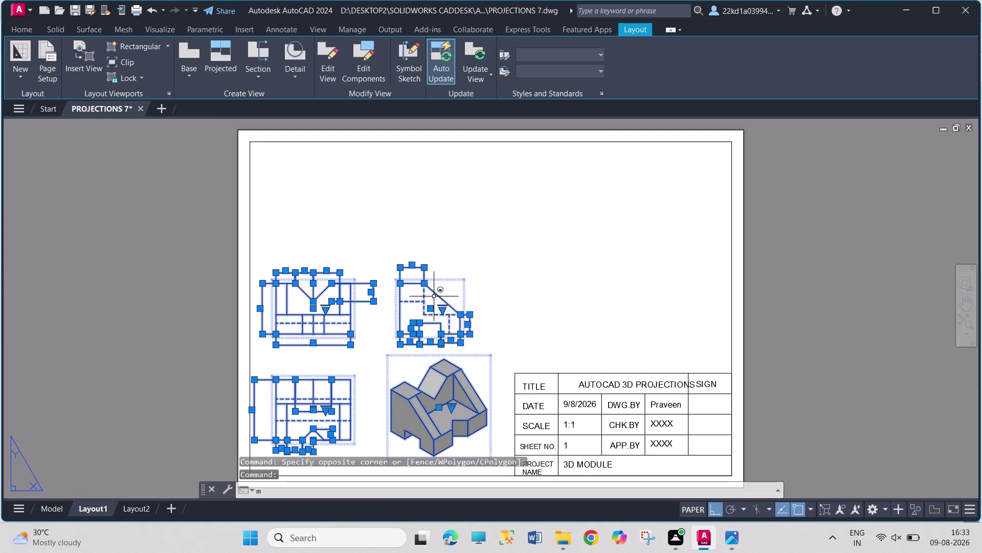
key(Return)
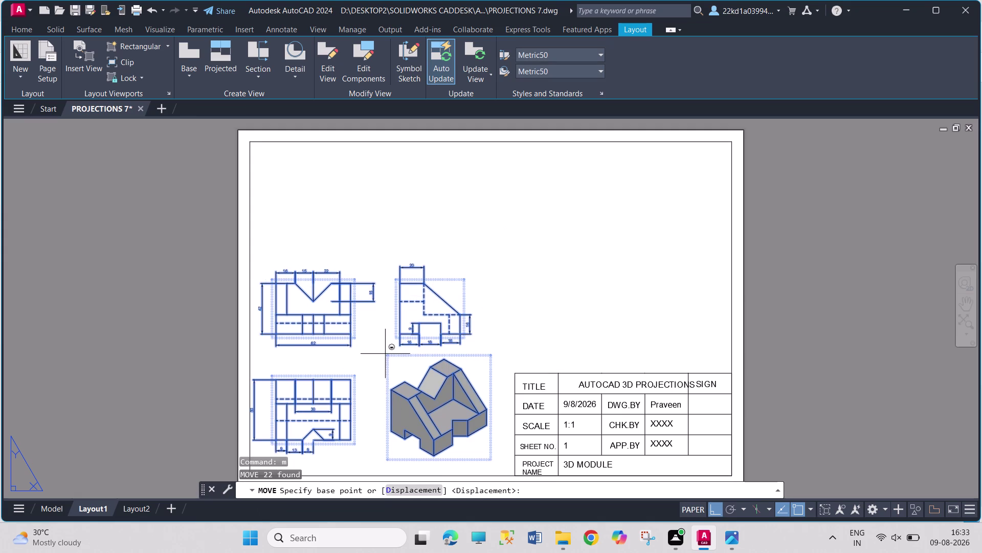
click(350, 439)
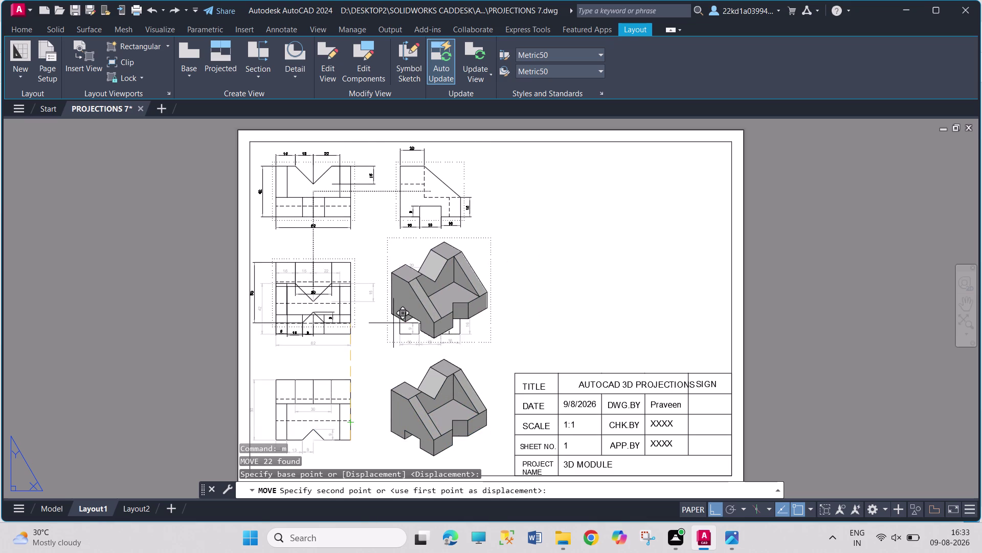
click(392, 326)
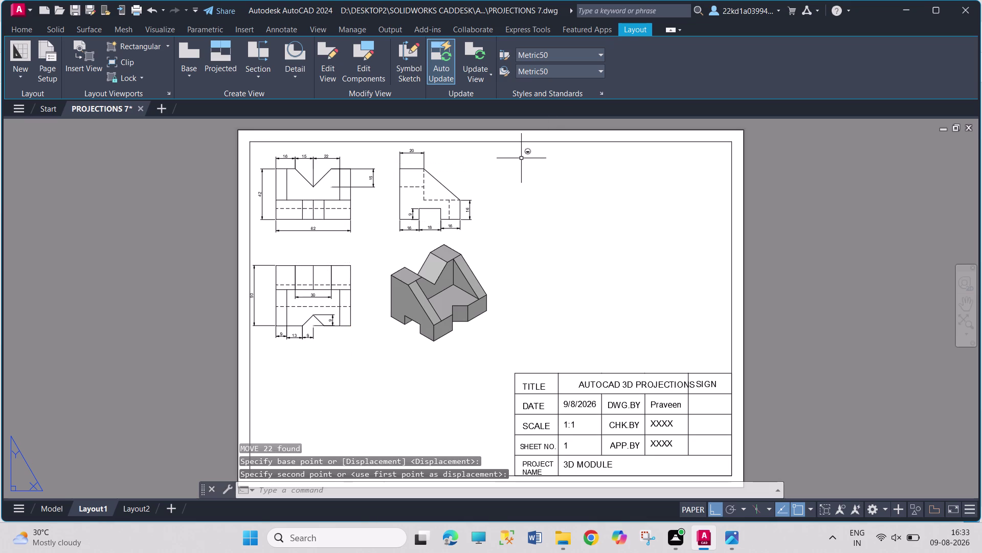
Window-select the views again and shift them to the right.
drag(520, 152, 520, 159)
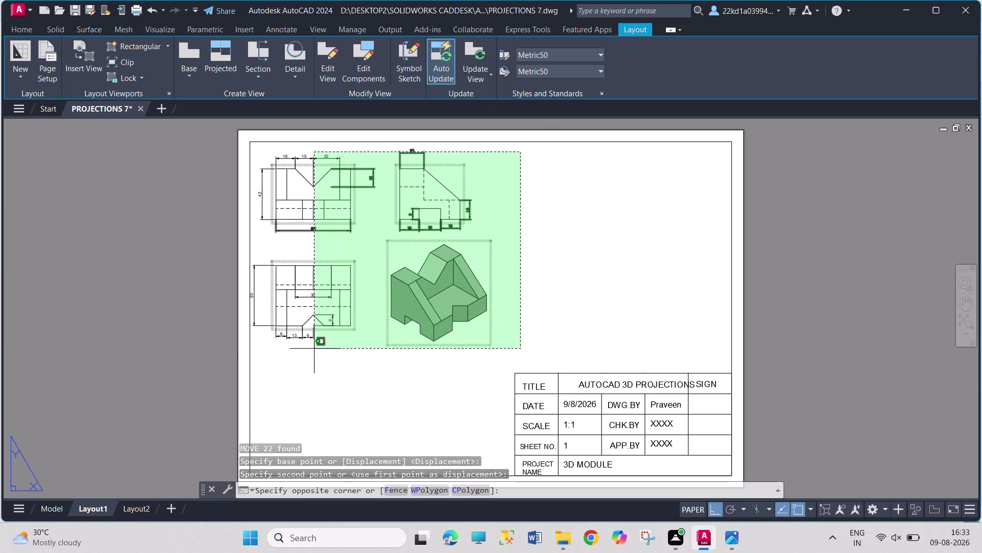
click(261, 351)
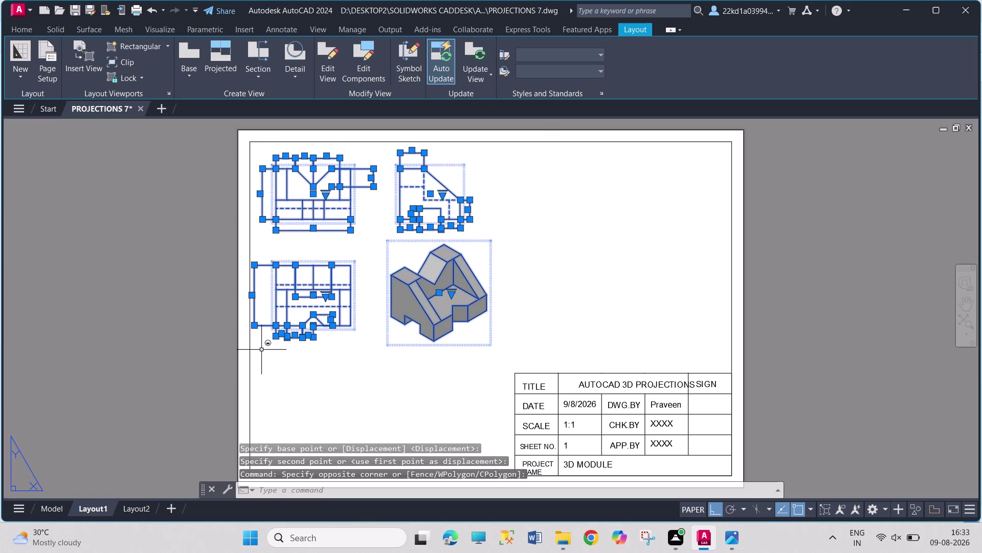
key(slash)
key(BackSpace)
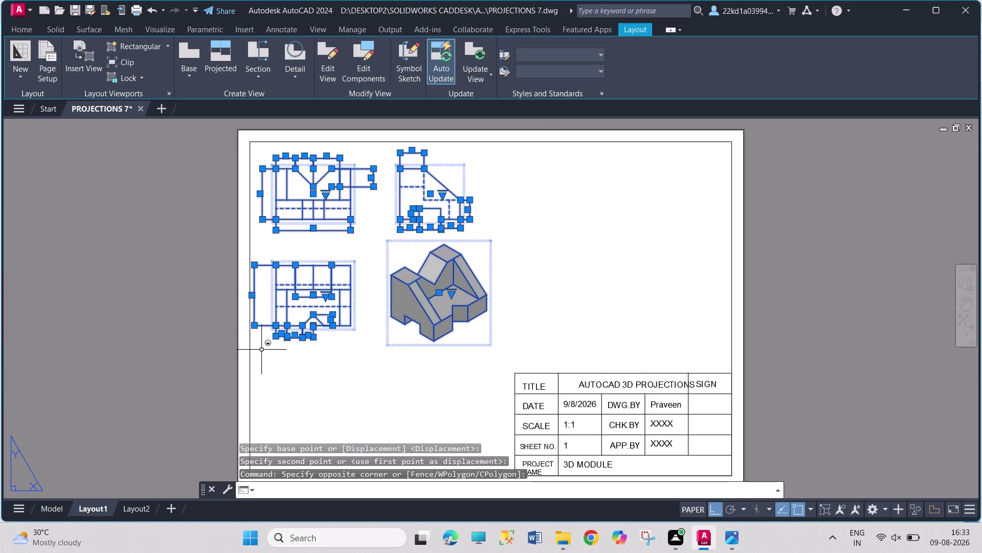
key(comma)
key(BackSpace)
key(BackSpace)
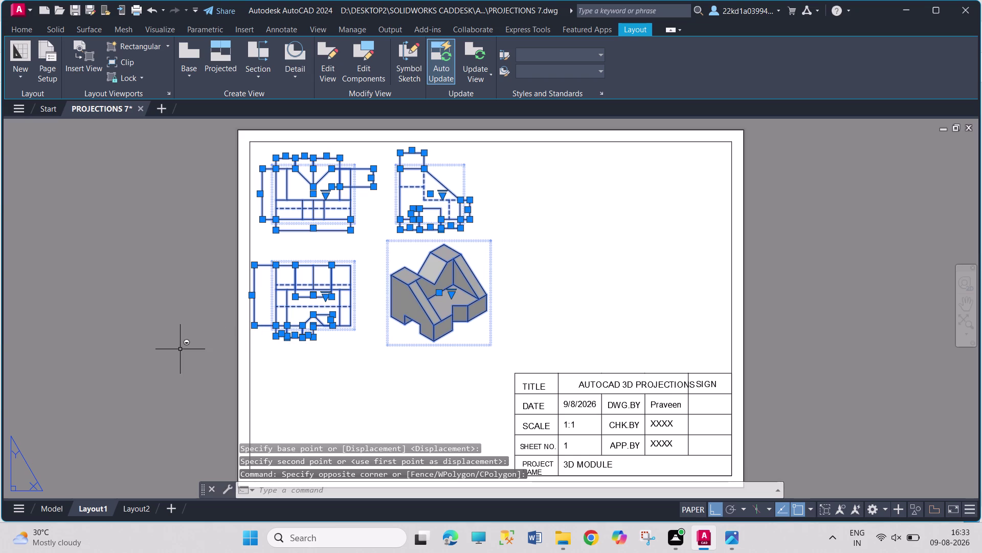
key(m)
key(Return)
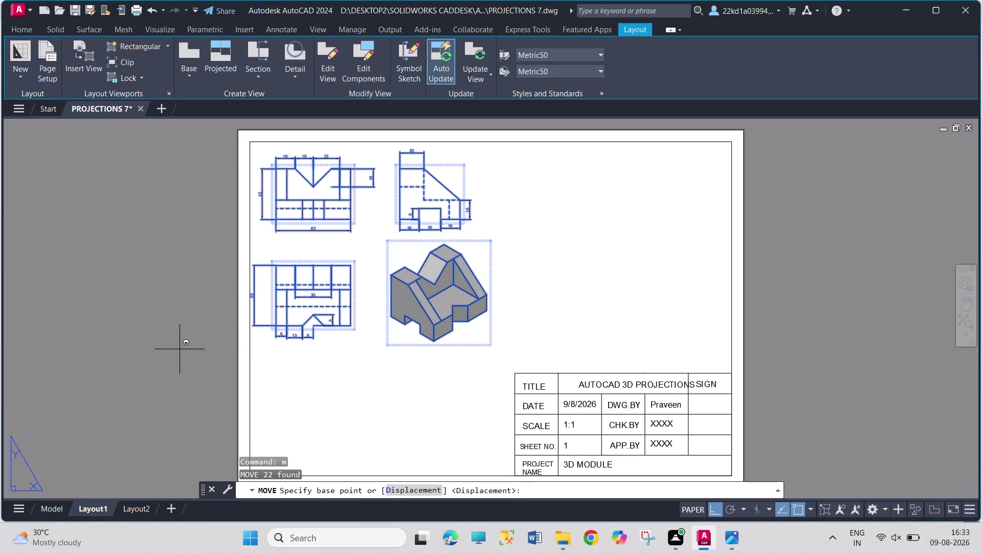
click(346, 219)
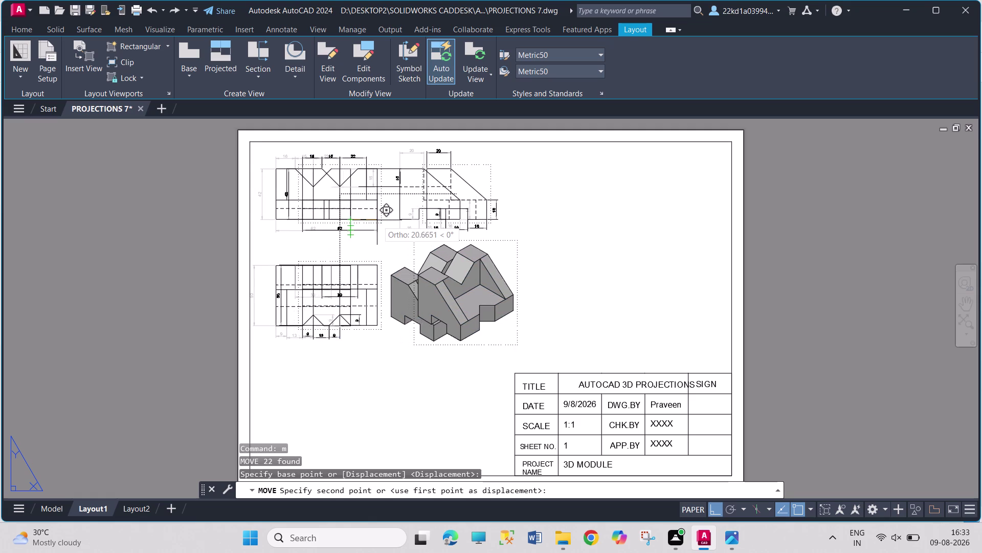
click(380, 221)
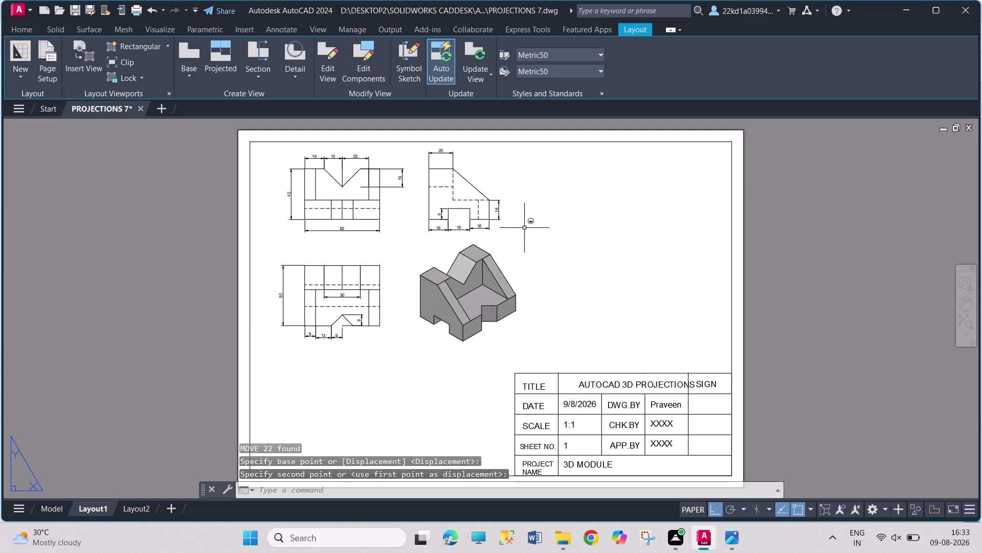
key(Escape)
key(Escape)
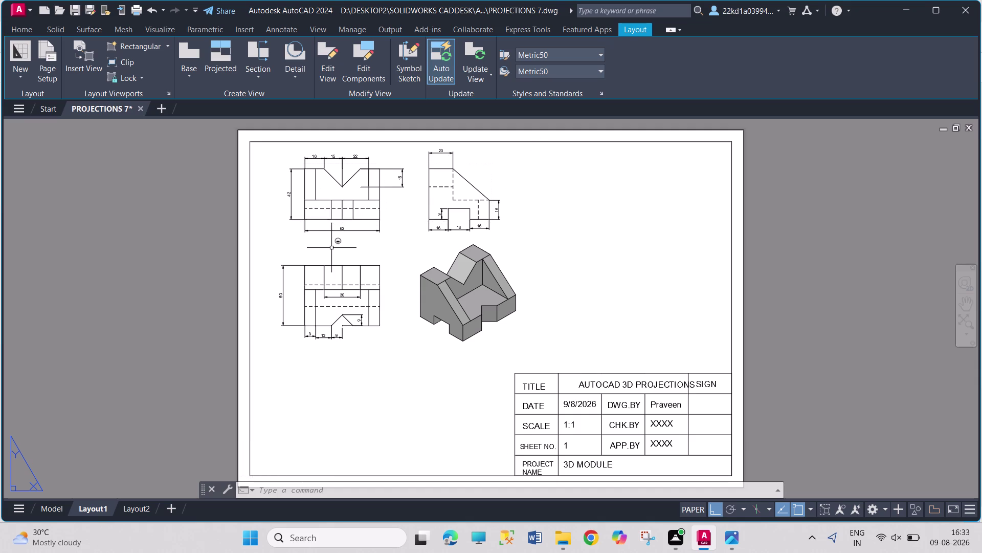
click(356, 221)
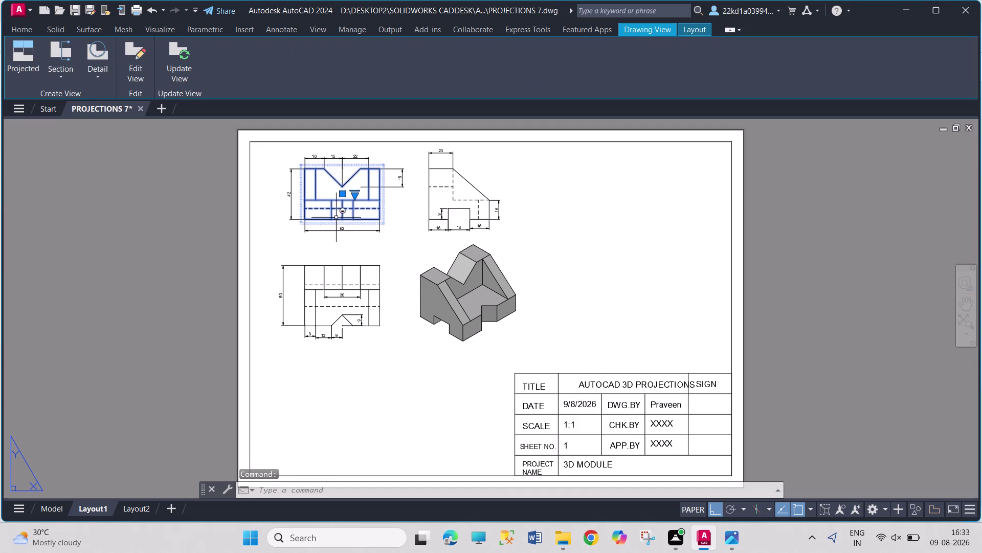
Change the front base view's scale to 2:1 through Edit View.
click(140, 67)
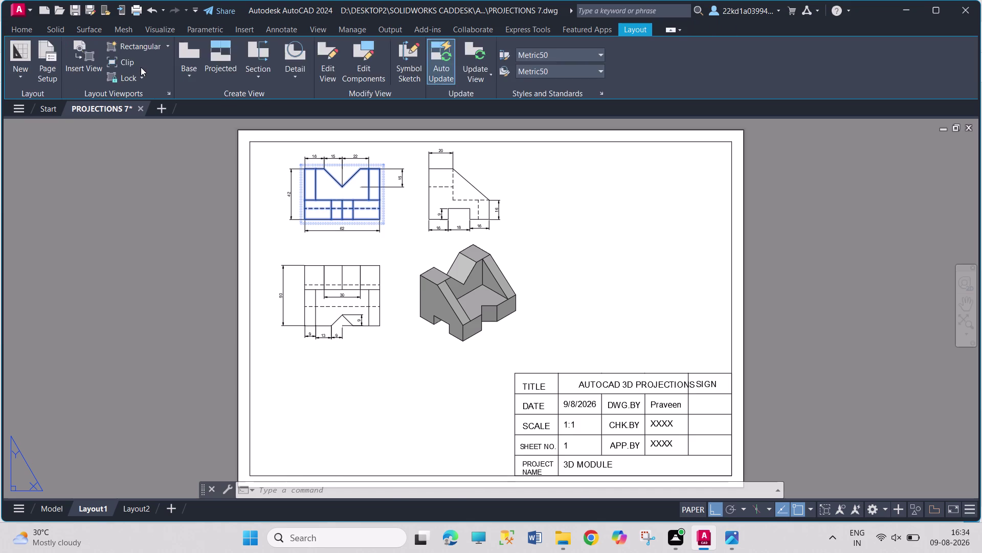
click(164, 46)
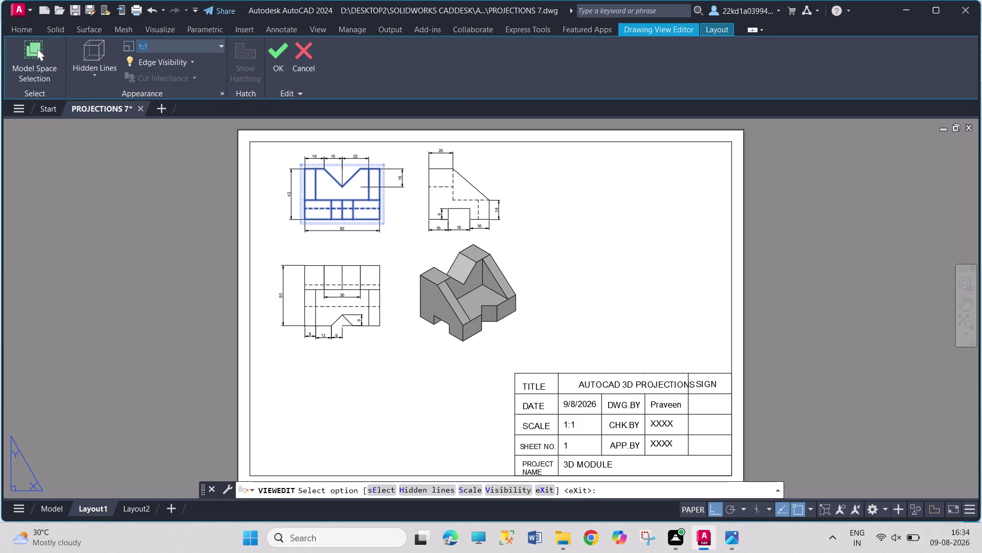
click(138, 46)
drag(141, 48, 131, 46)
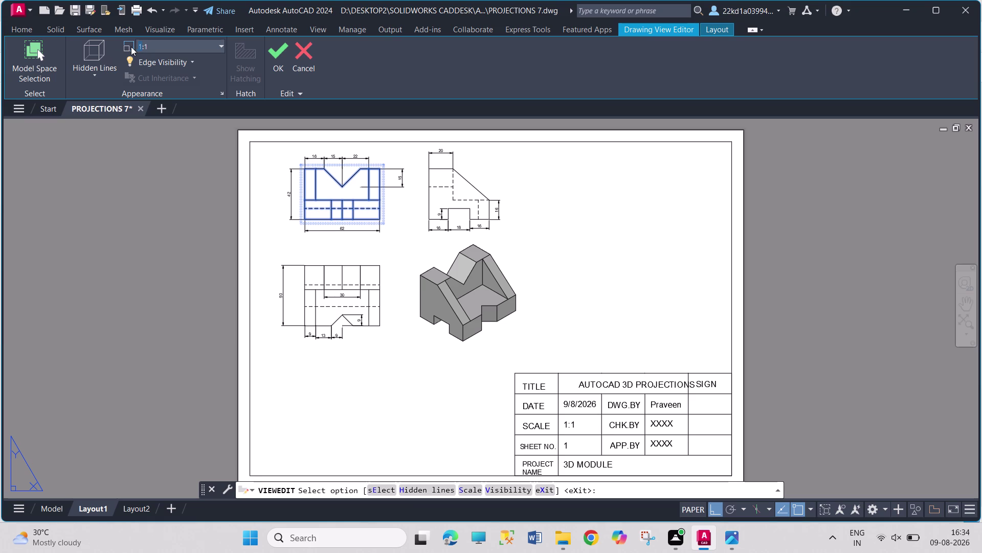
click(140, 45)
click(141, 45)
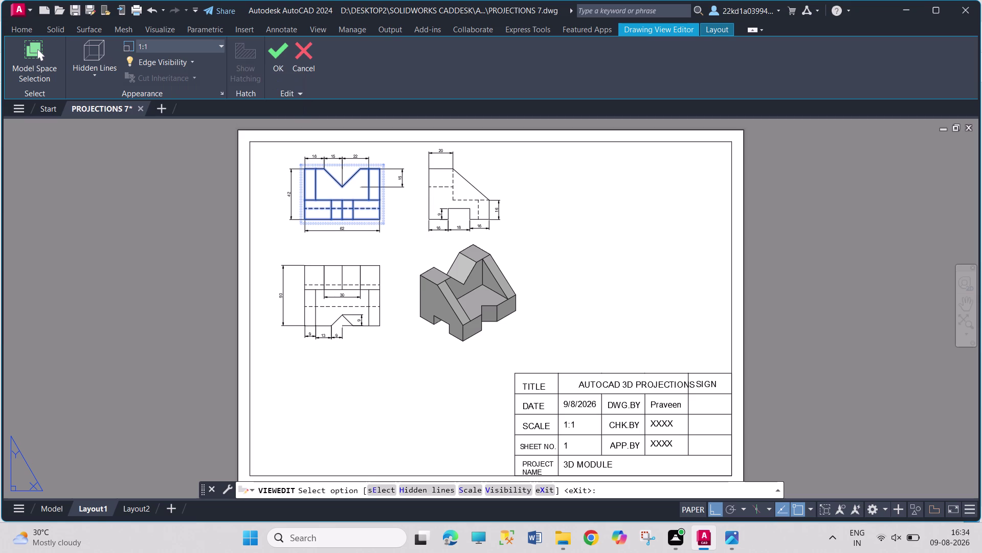
drag(141, 45, 132, 43)
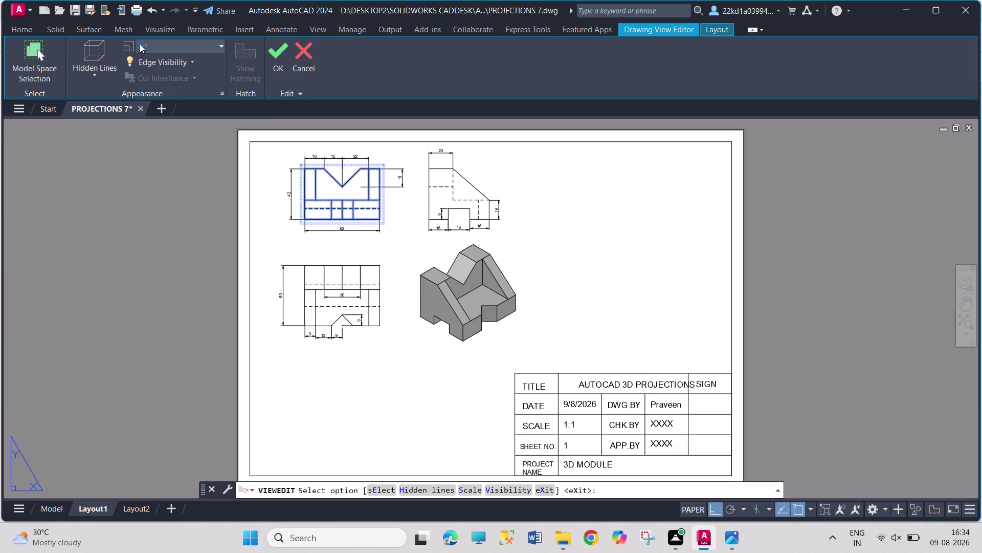
click(139, 44)
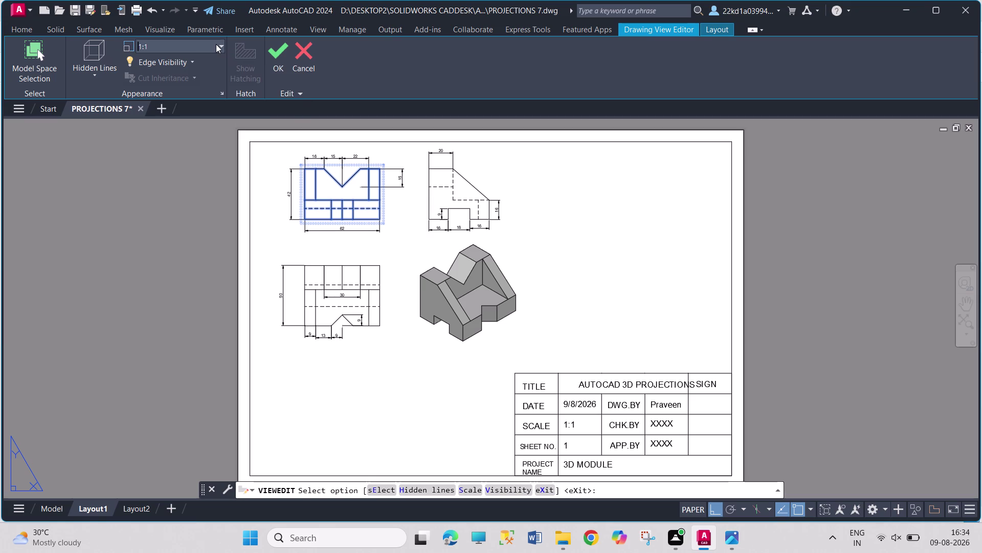
click(219, 44)
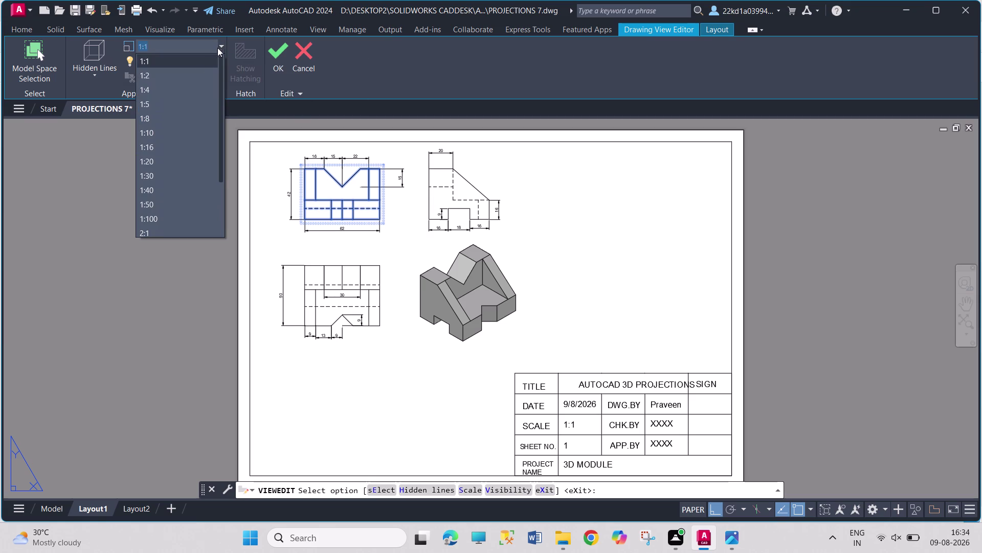
click(164, 229)
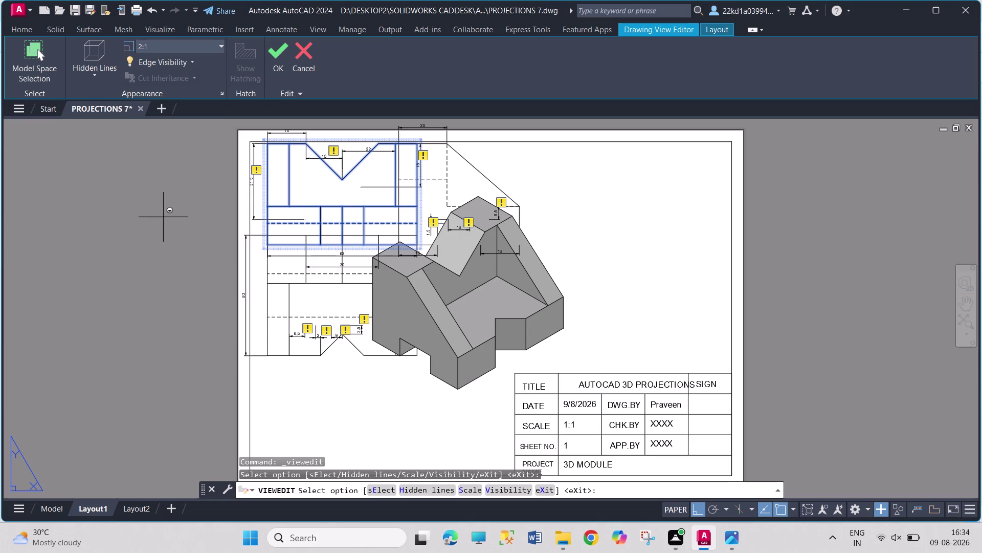
click(283, 56)
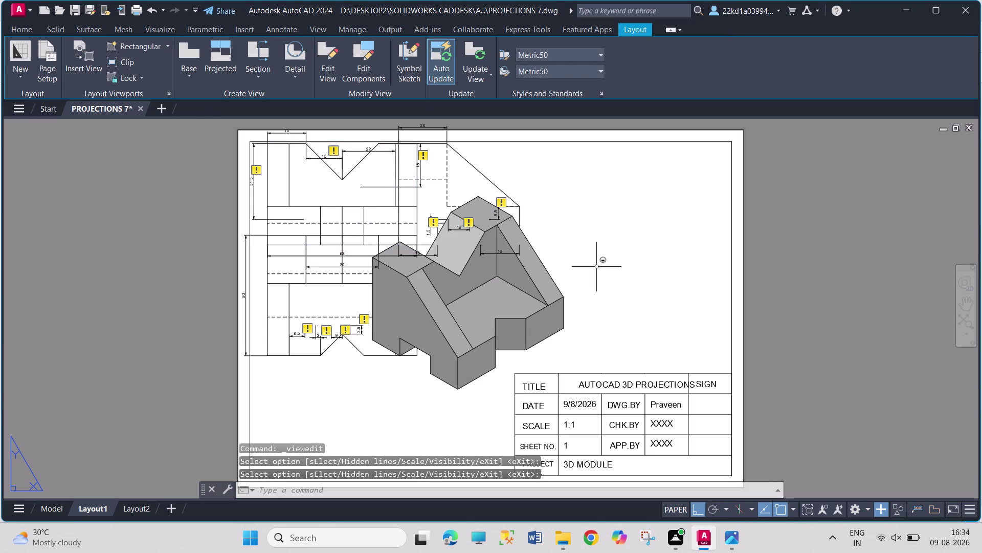
drag(537, 294, 600, 276)
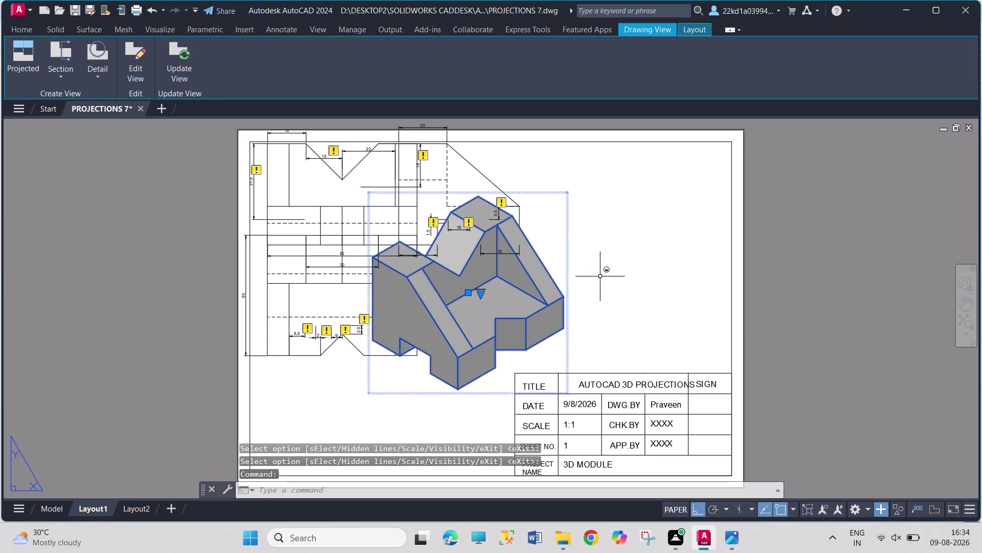
Move the isometric view to the sheet's right, then move the side view and undo that move.
click(465, 291)
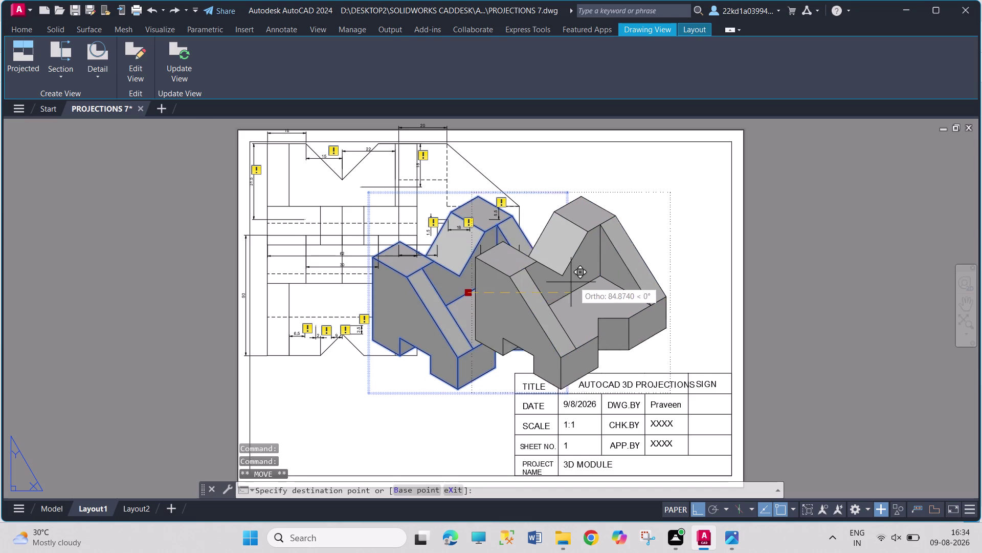
click(632, 279)
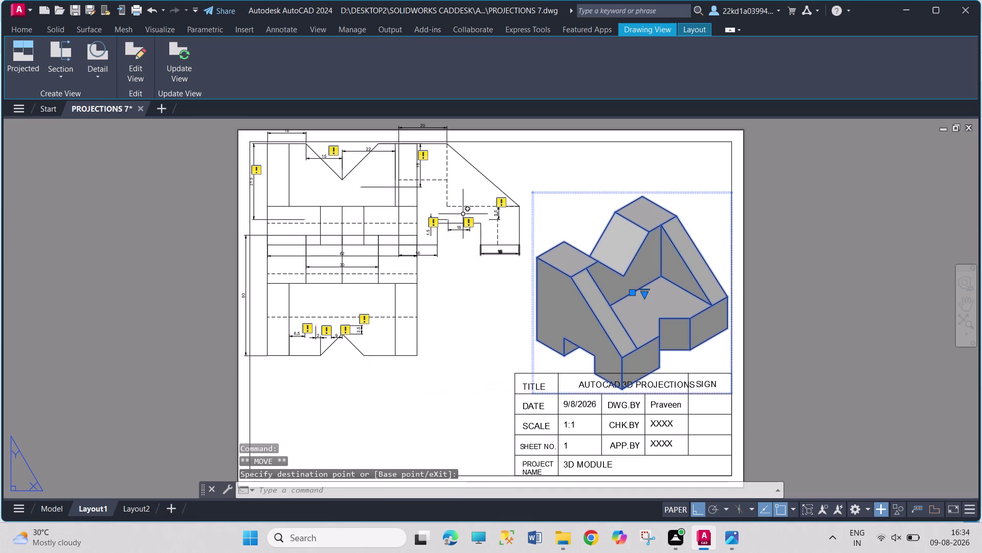
click(454, 190)
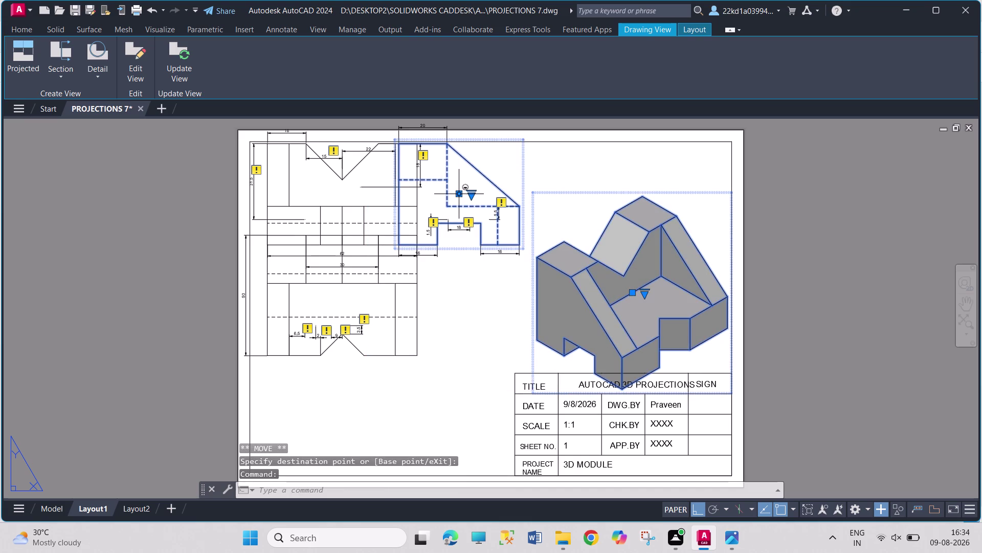
click(460, 193)
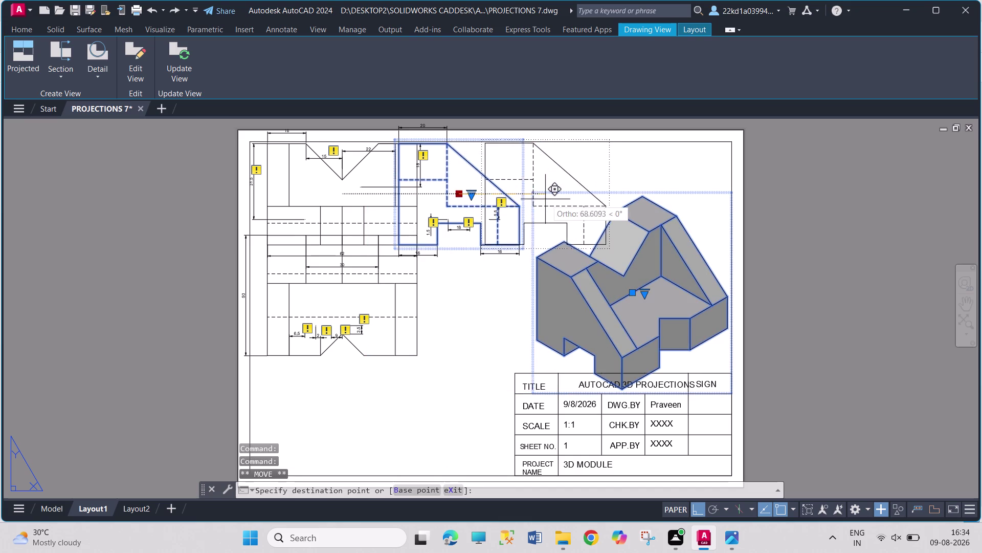
click(554, 199)
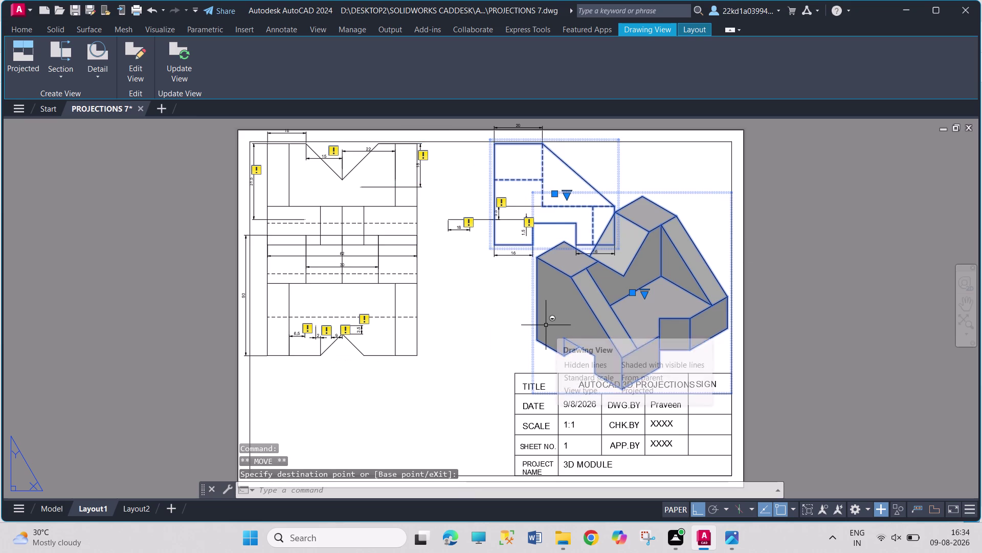
key(ctrl+z)
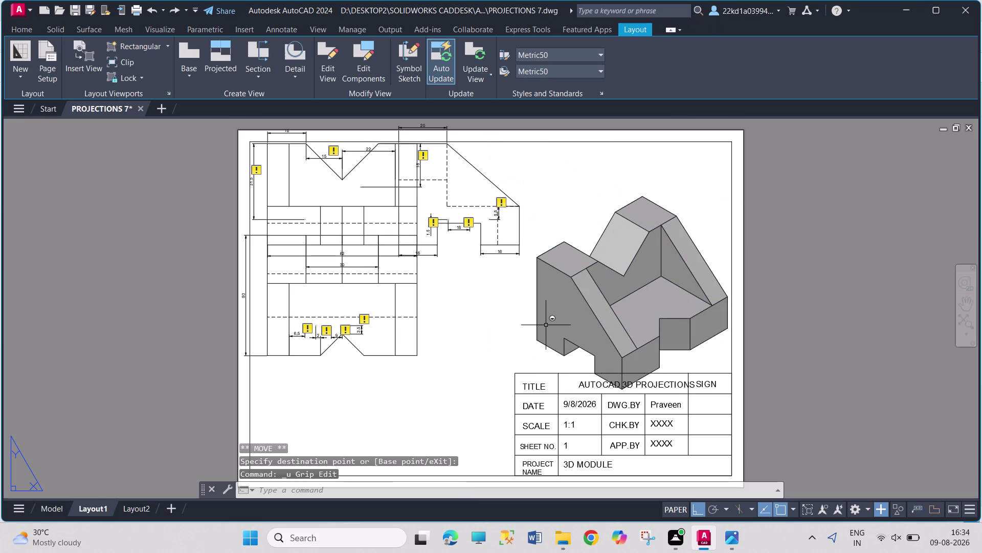
Undo the isometric move and 2:1 scale change, then save the drawing.
key(ctrl+z)
key(ctrl+z)
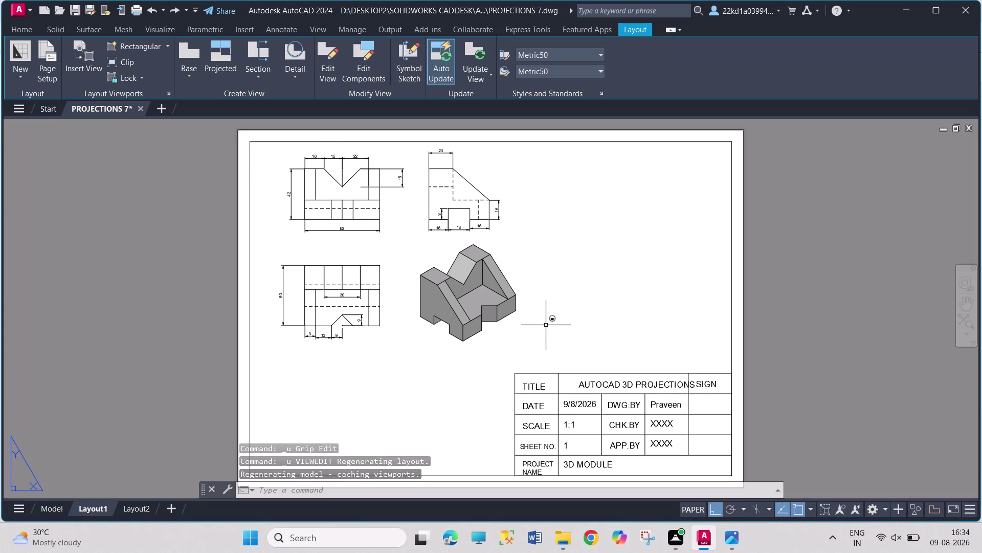
key(ctrl+s)
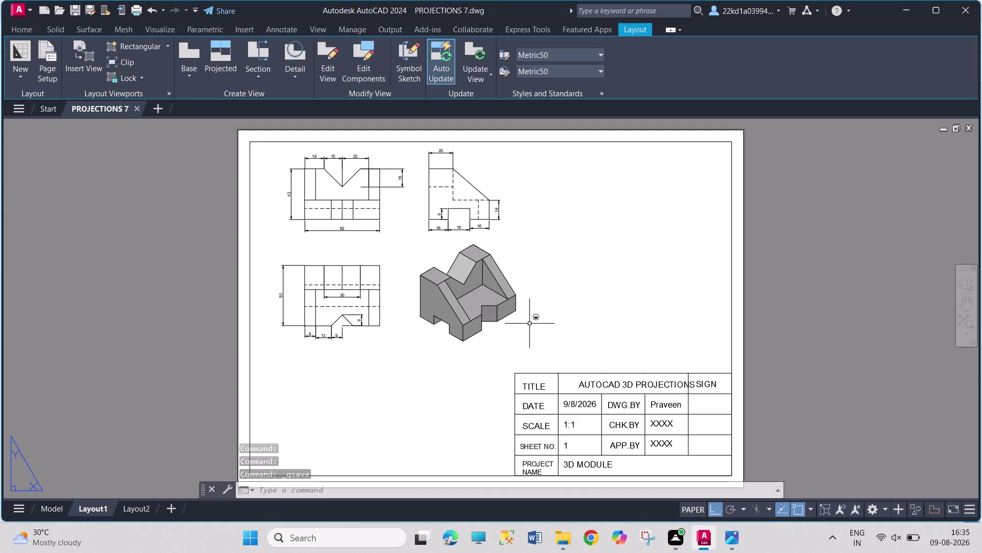
Save again and bring up the Plot dialog for Layout1.
key(s)
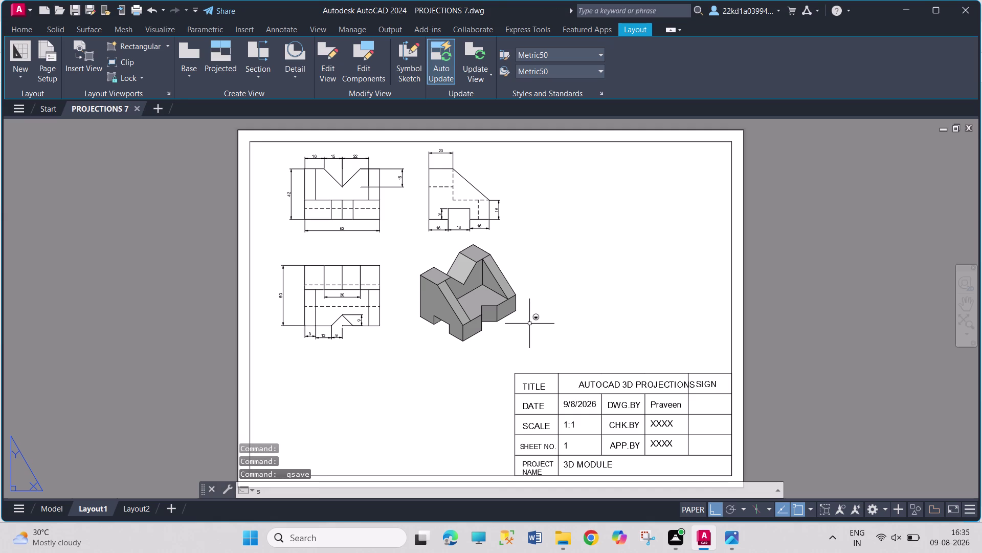
key(BackSpace)
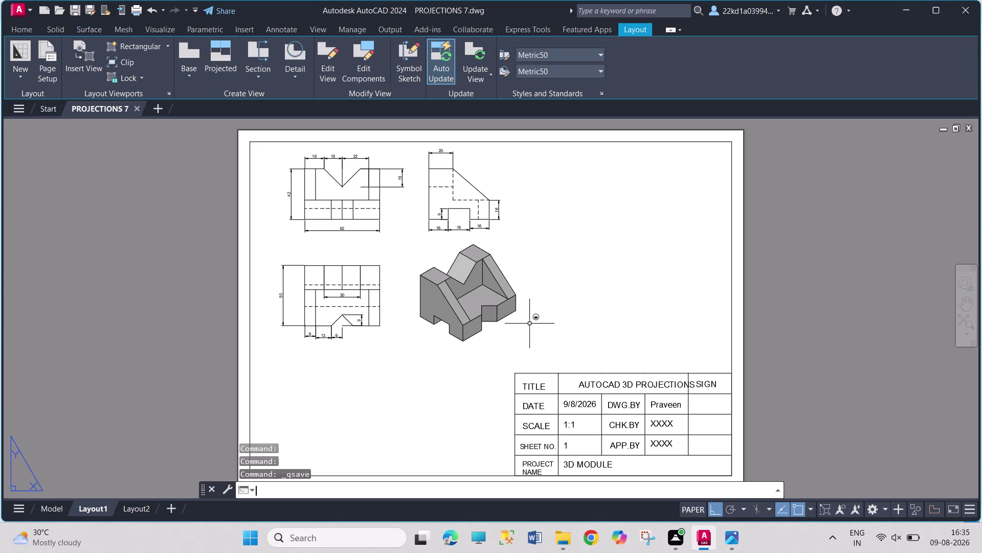
key(ctrl+s)
key(ctrl+p)
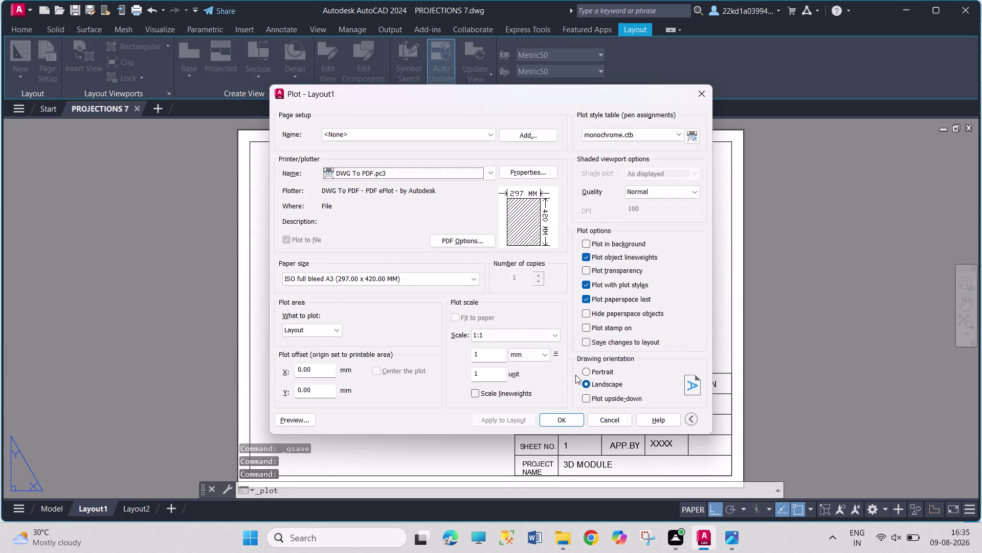
Leave the page setup name at <None> and preview the plot.
click(466, 140)
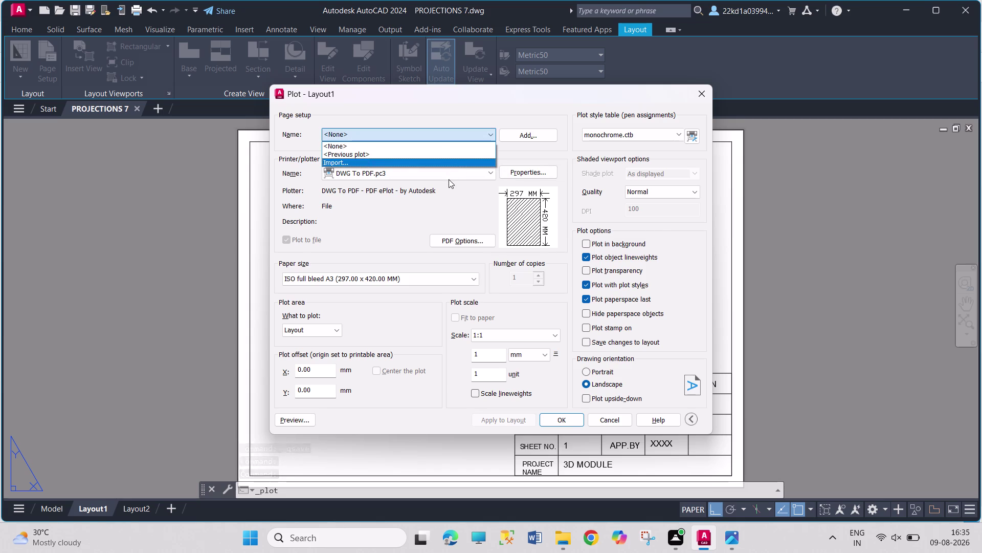
click(448, 173)
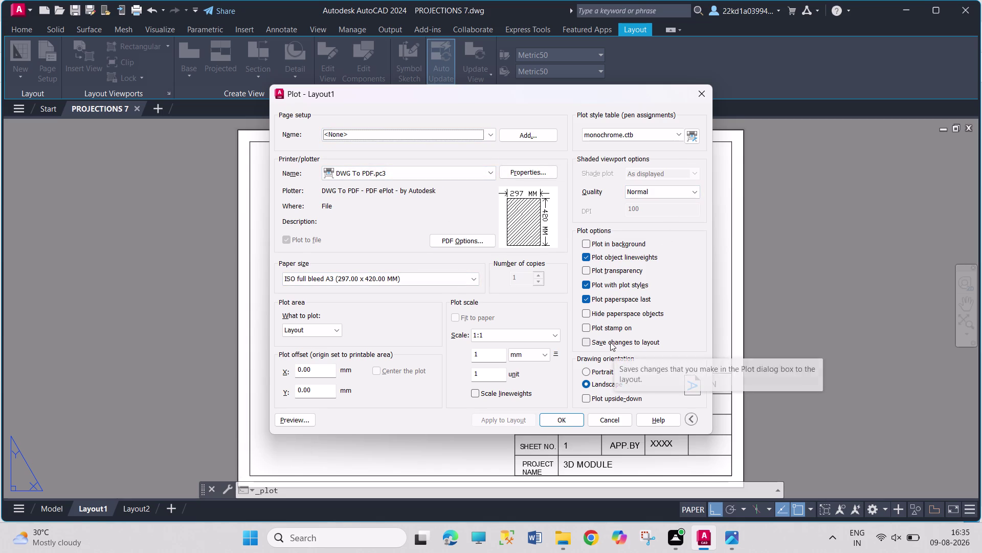
click(290, 416)
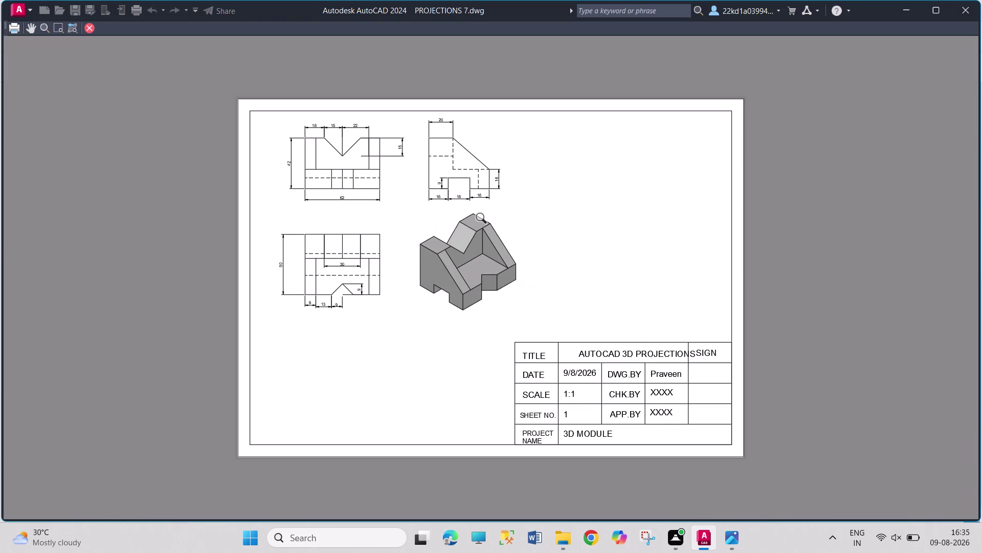
Zoom into the plot preview and pan to centre the dimensioned views.
drag(530, 189, 535, 202)
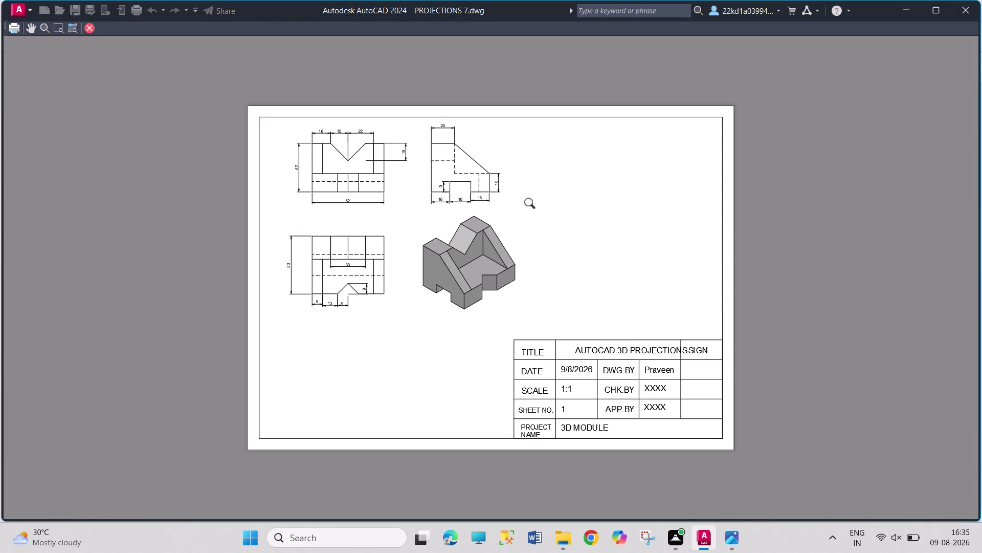
drag(501, 224, 476, 175)
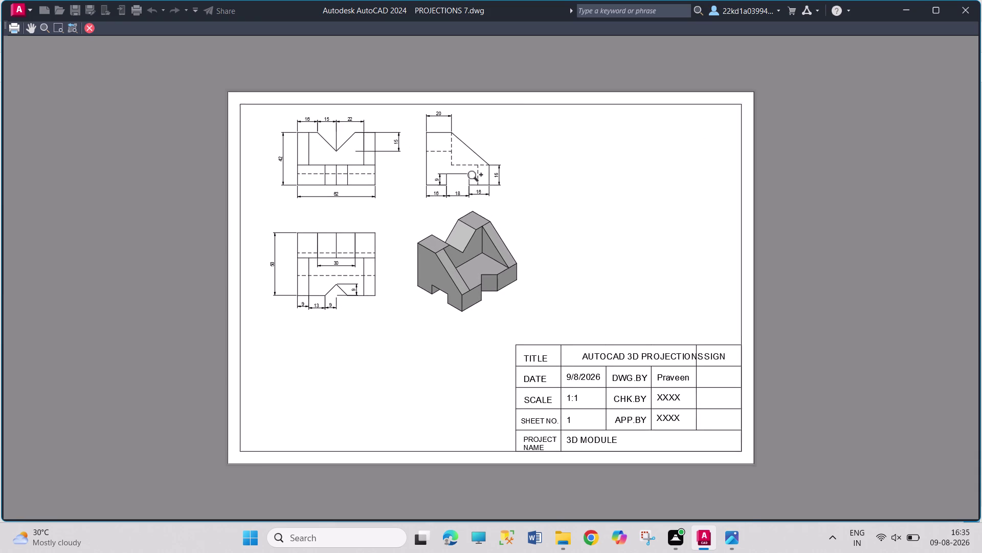
drag(477, 175, 476, 170)
drag(488, 279, 467, 173)
drag(487, 258, 480, 162)
drag(495, 247, 498, 221)
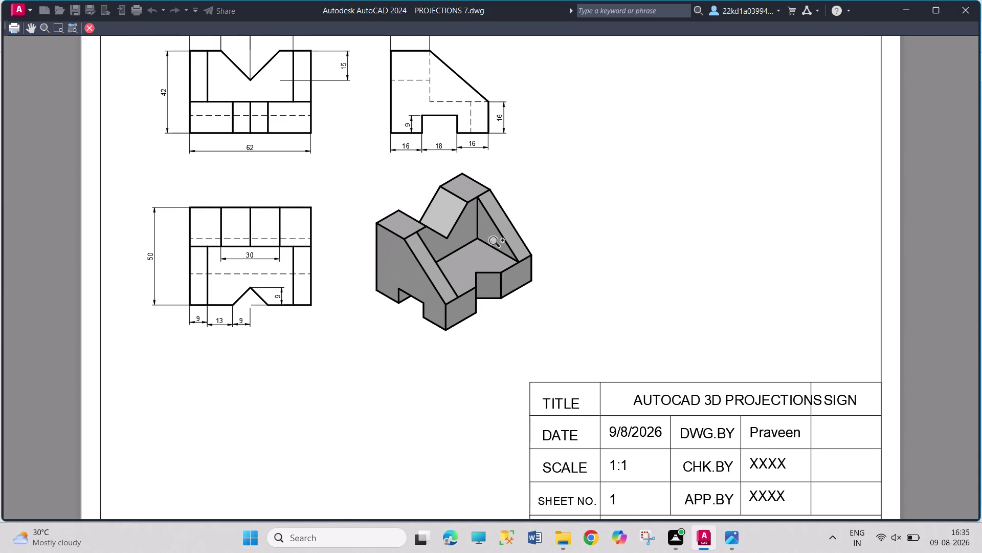
drag(497, 221, 493, 167)
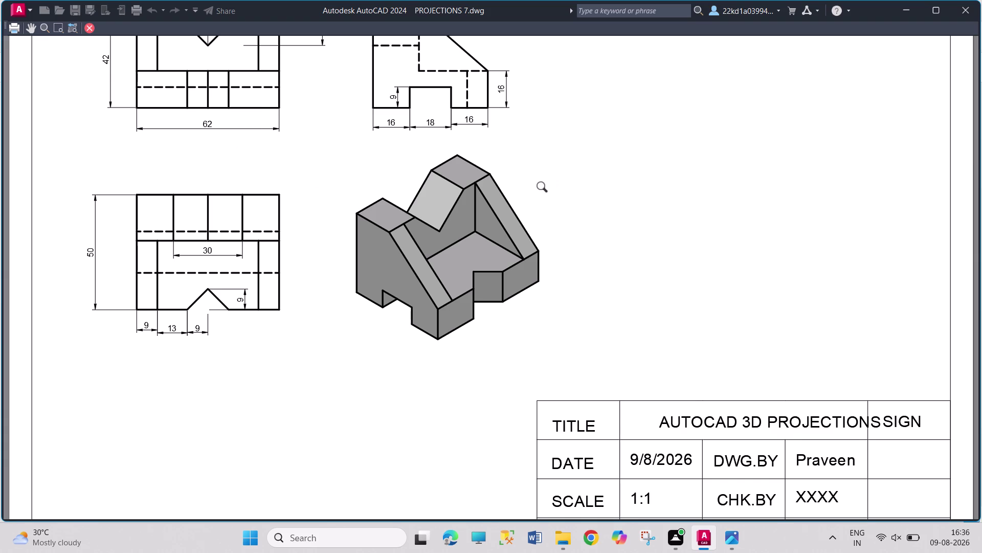
middle_drag(549, 187, 566, 228)
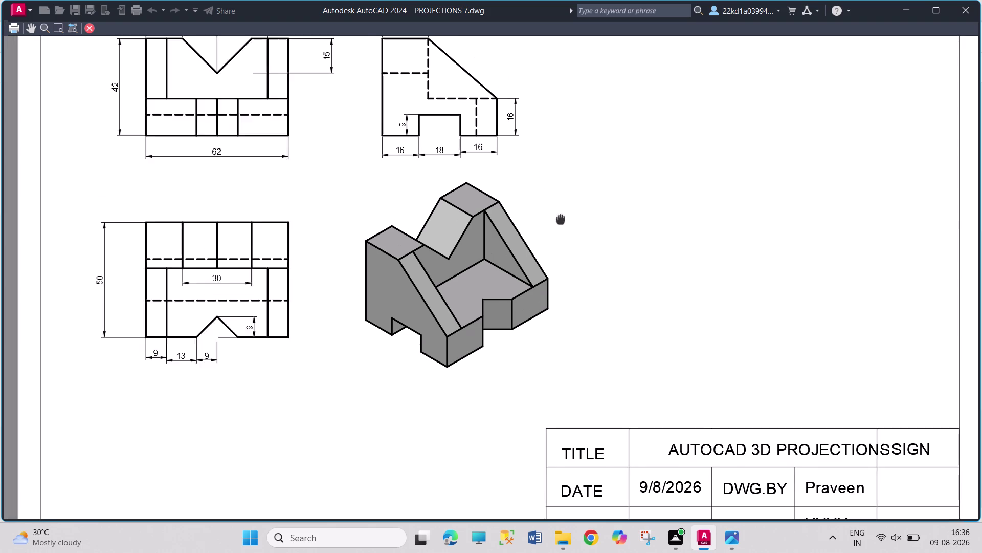
Pan the plot preview toward the side view's lower dimensions.
middle_drag(566, 228, 568, 226)
drag(575, 159, 582, 206)
drag(568, 162, 569, 200)
drag(548, 149, 549, 175)
drag(528, 236, 527, 188)
Zoom in on the side view's 9, 16, 18 and 16 dimensions.
scroll(up, 3)
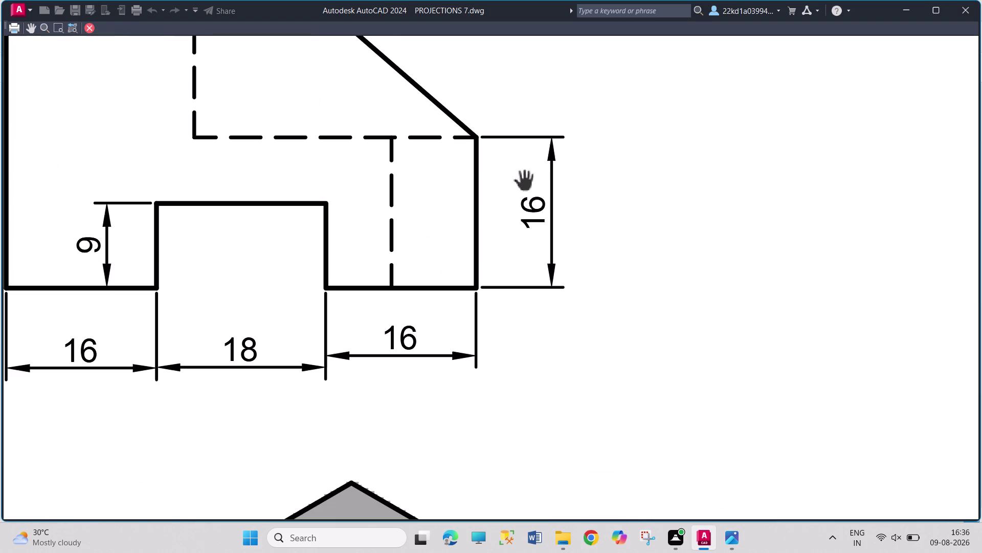
scroll(up, 3)
scroll(up, 3)
scroll(down, 3)
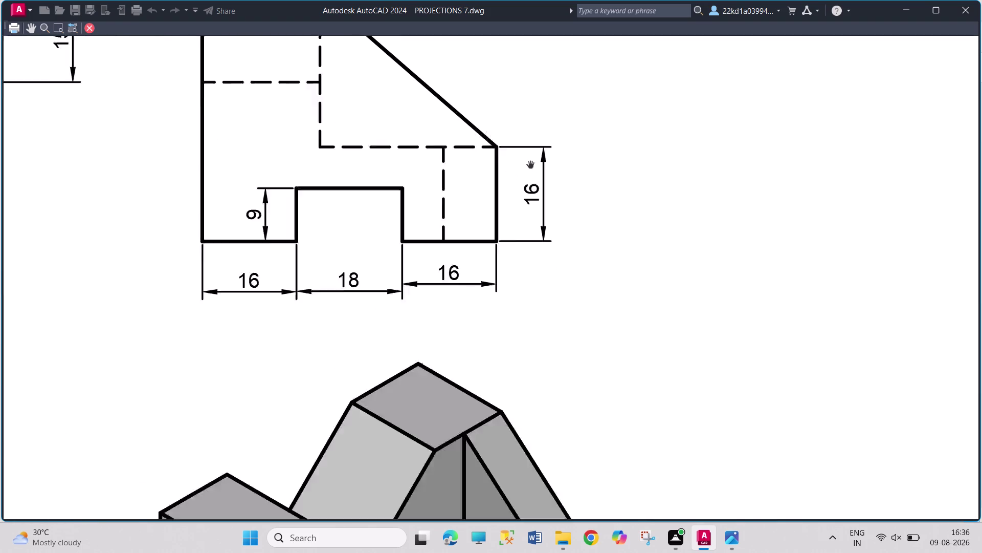
scroll(down, 3)
scroll(down, 3)
scroll(down, 3)
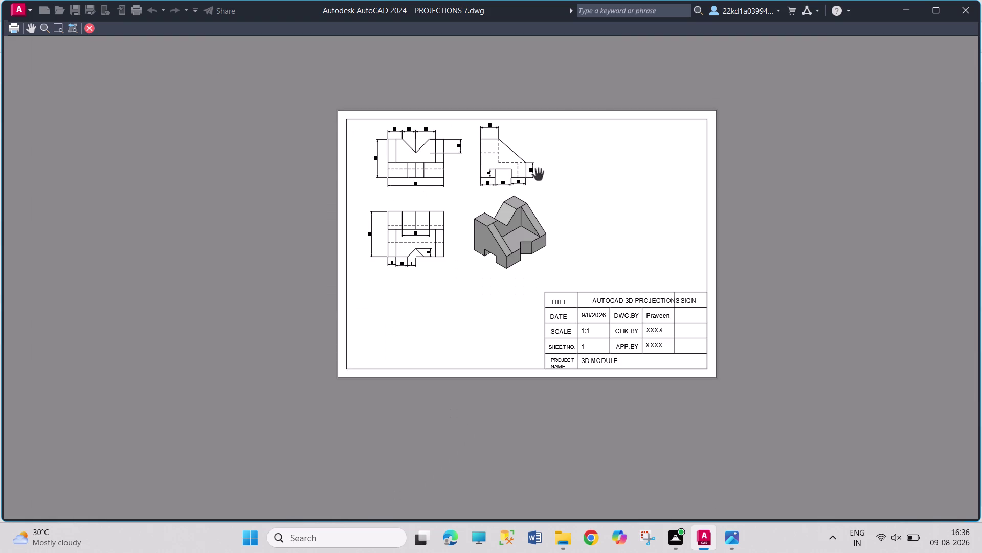
scroll(up, 3)
scroll(up, 3)
scroll(up, 3)
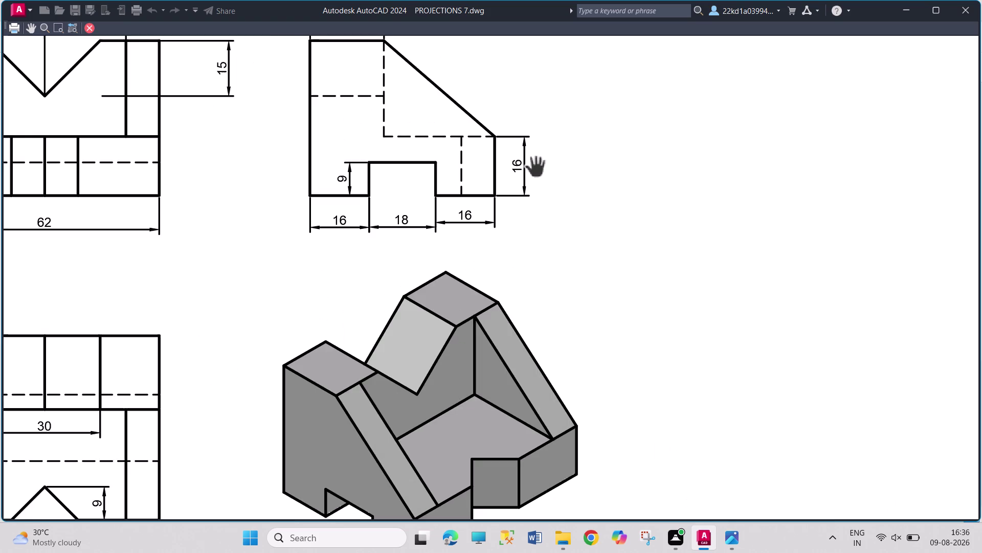
scroll(up, 3)
scroll(up, 3)
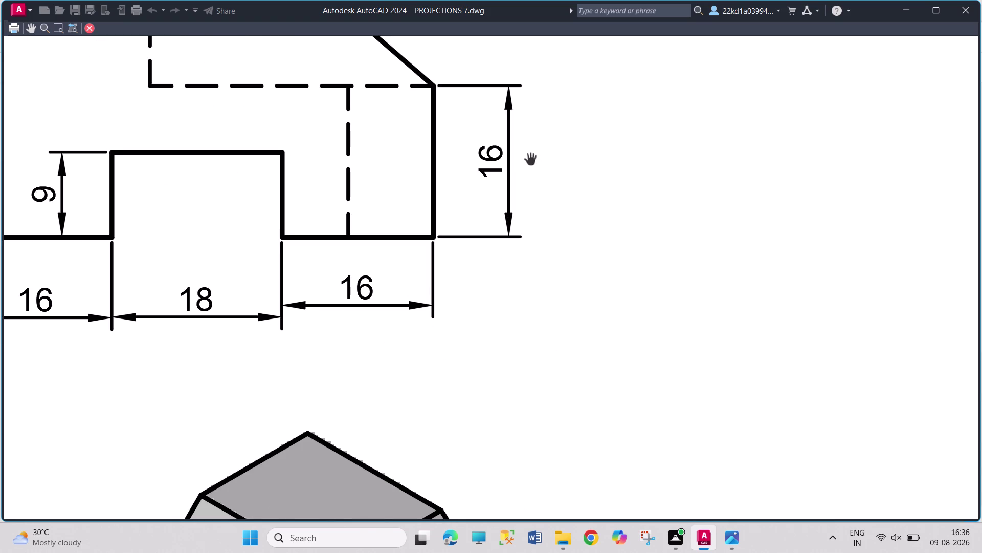
scroll(up, 3)
scroll(up, 3)
scroll(up, 3)
scroll(up, 3)
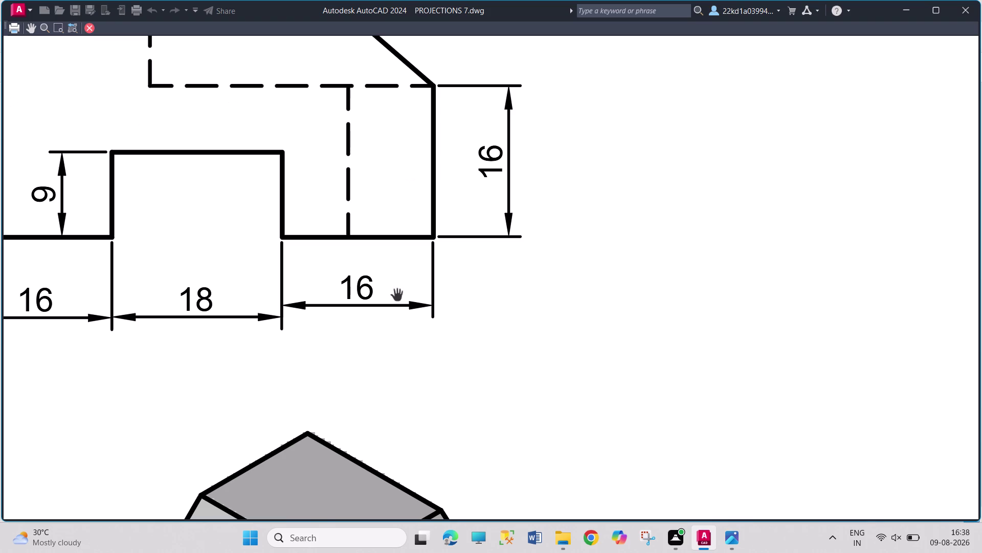
Zoom the plot preview back out to see the whole sheet.
scroll(up, 3)
scroll(down, 3)
scroll(down, 3)
scroll(down, 3)
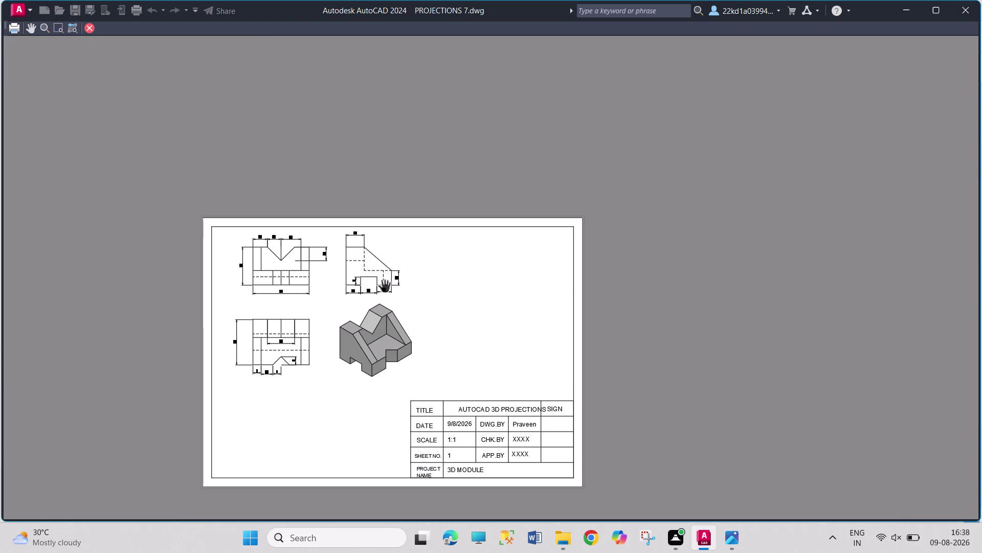
scroll(down, 3)
scroll(up, 3)
scroll(down, 3)
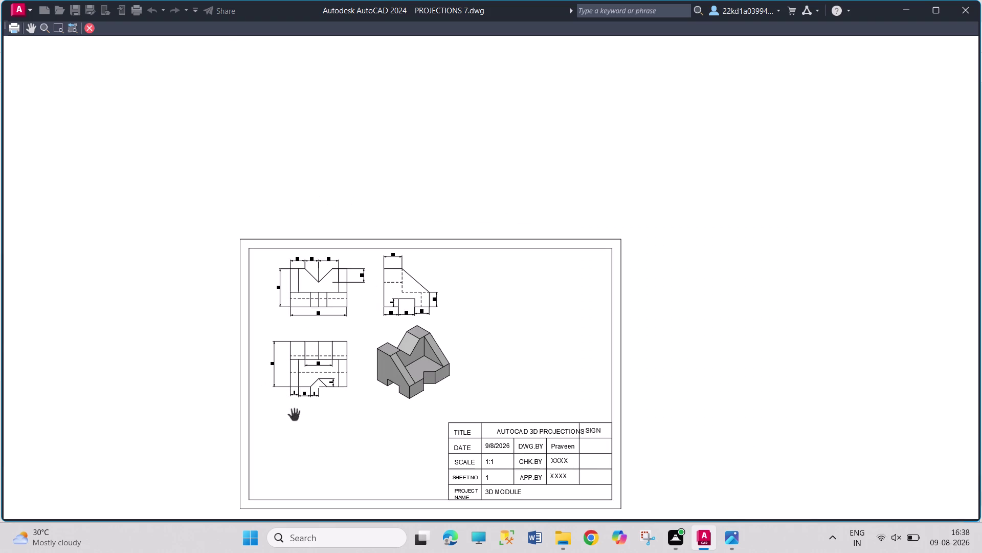
scroll(up, 3)
scroll(down, 3)
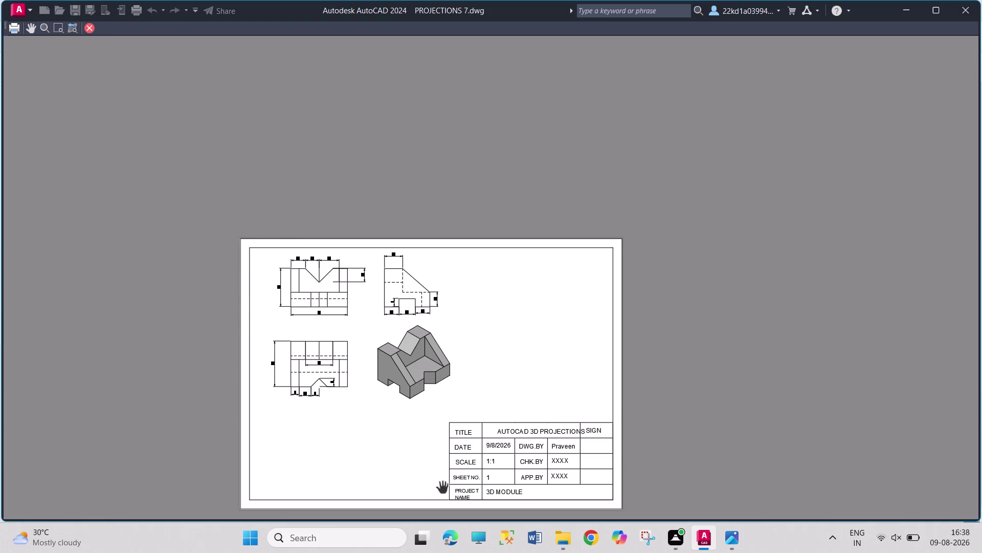
scroll(up, 3)
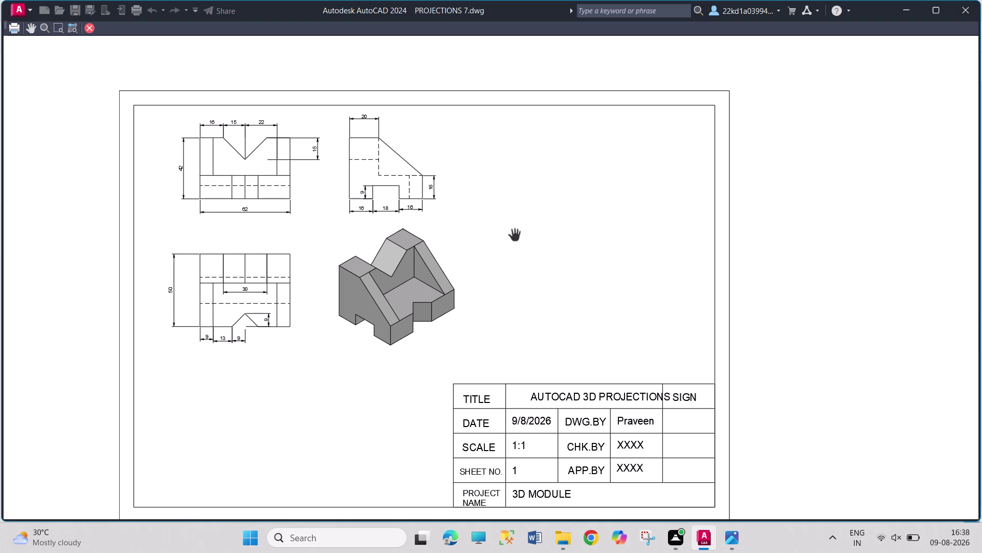
Exit the preview back to the Layout1 Plot dialog settings.
key(ctrl+p)
key(ctrl+p)
key(ctrl+p)
key(Escape)
key(Escape)
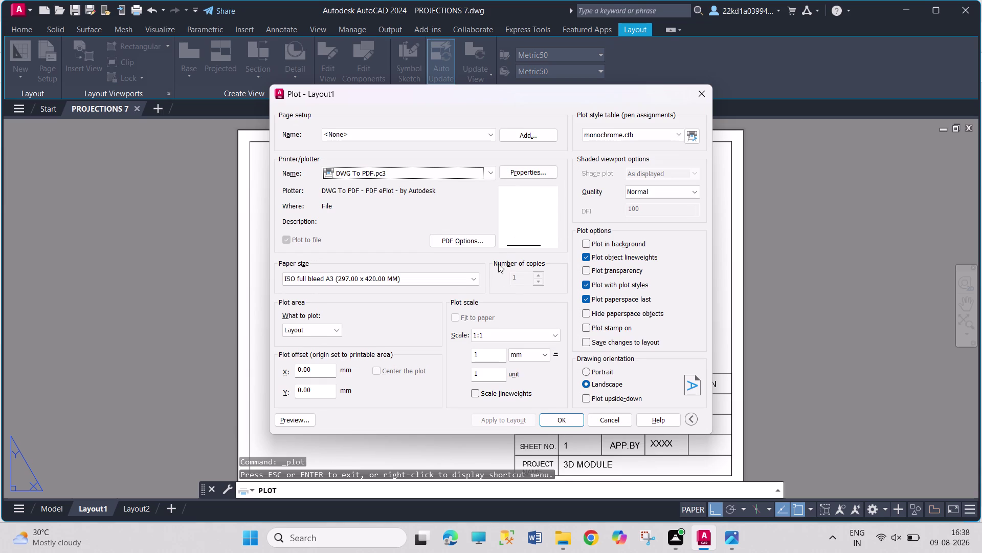
Accept the DWG To PDF A3 settings and save as 'PROJECTIONS 7.pdf' in Documents.
click(553, 418)
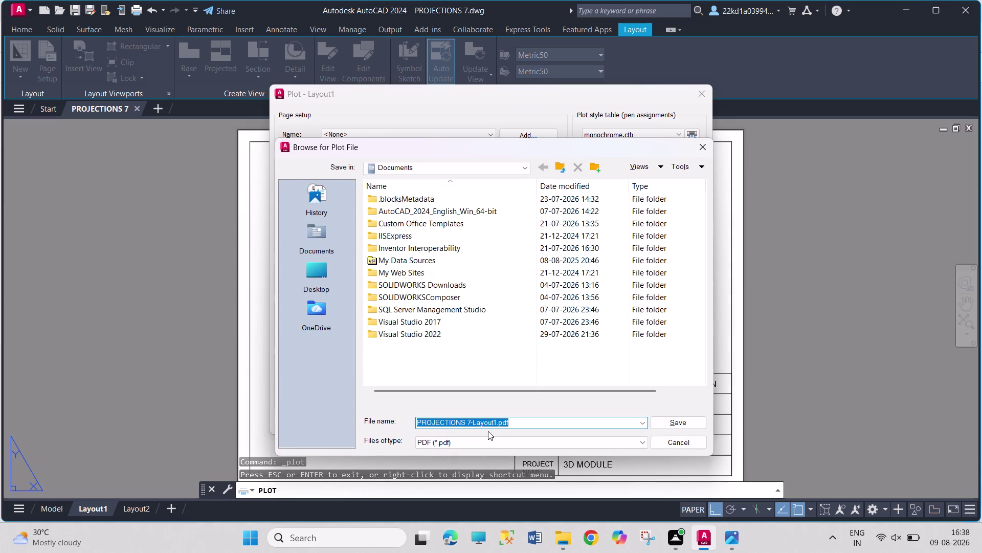
click(489, 420)
drag(497, 421, 489, 420)
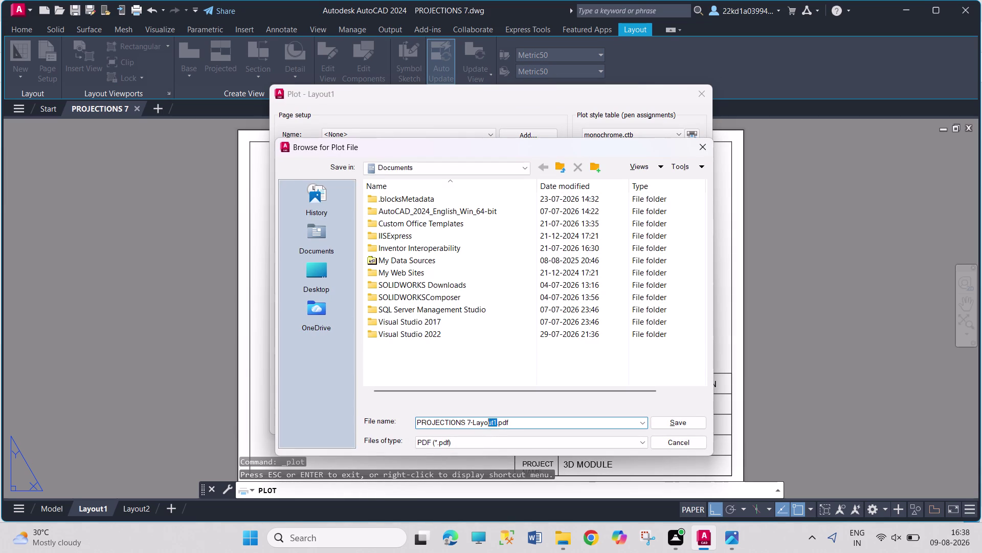
drag(489, 420, 470, 415)
key(space)
key(p)
text(df)
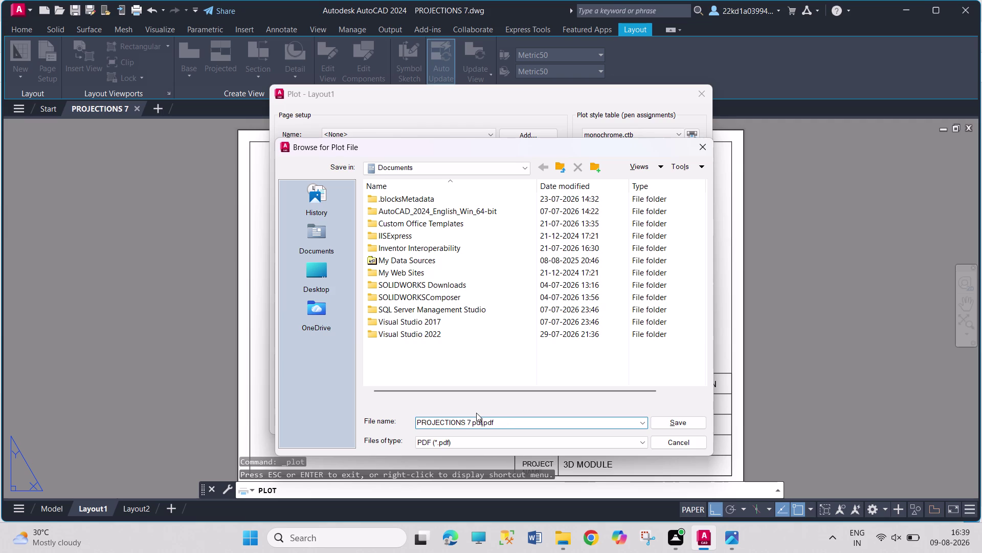
key(Return)
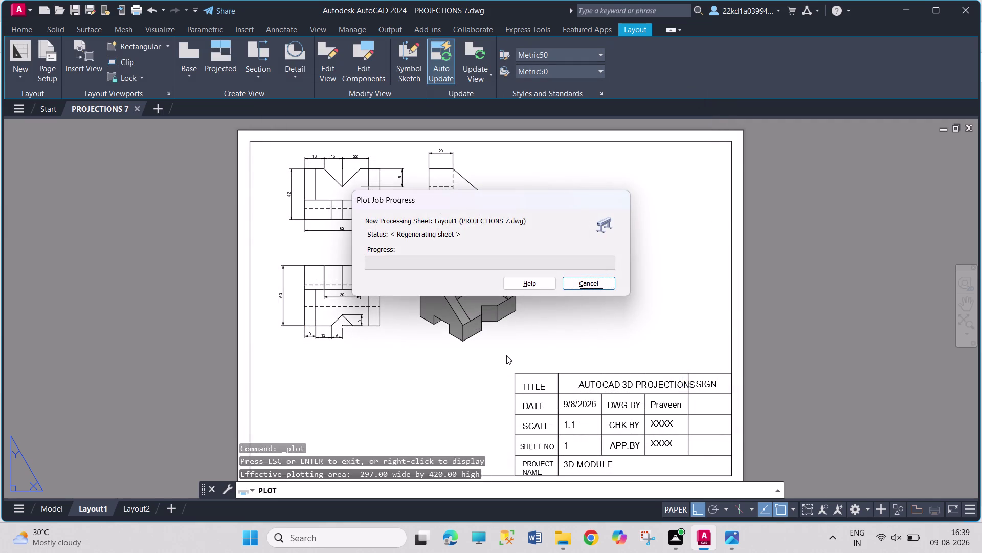